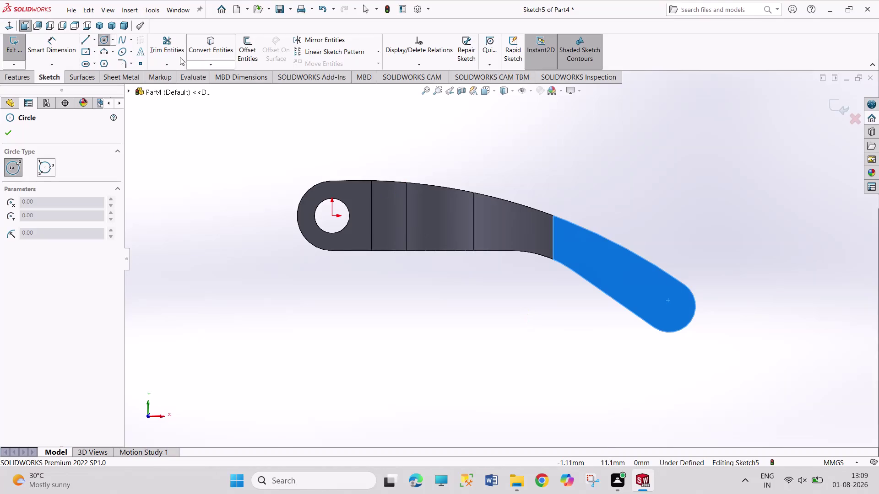
Draw a circle at the lever's rounded lower end and dimension it 3 mm diameter.
click(666, 305)
click(678, 315)
right_drag(744, 316, 727, 212)
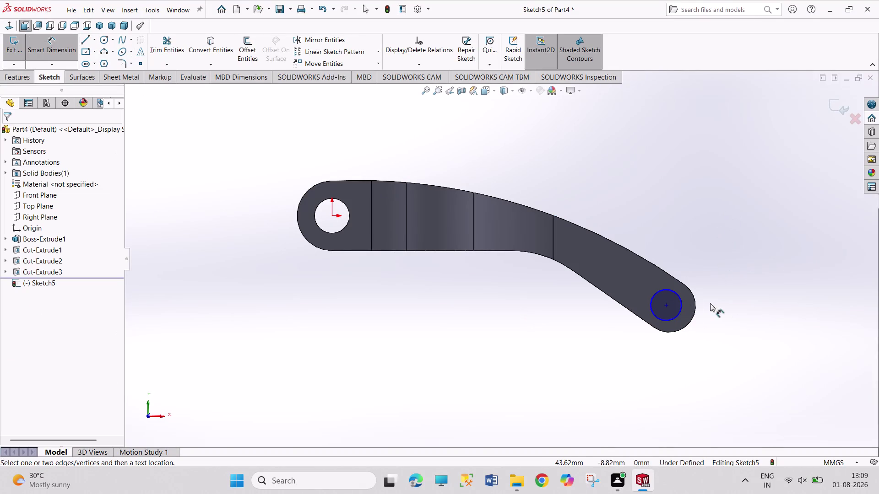
click(680, 305)
click(687, 250)
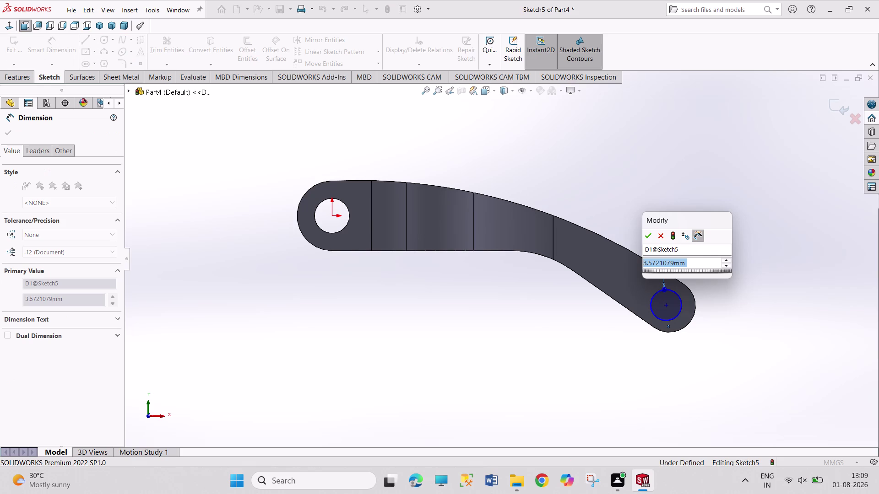
key(3)
key(Return)
Make the circle concentric with the end arc and exit Sketch5.
right_click(713, 278)
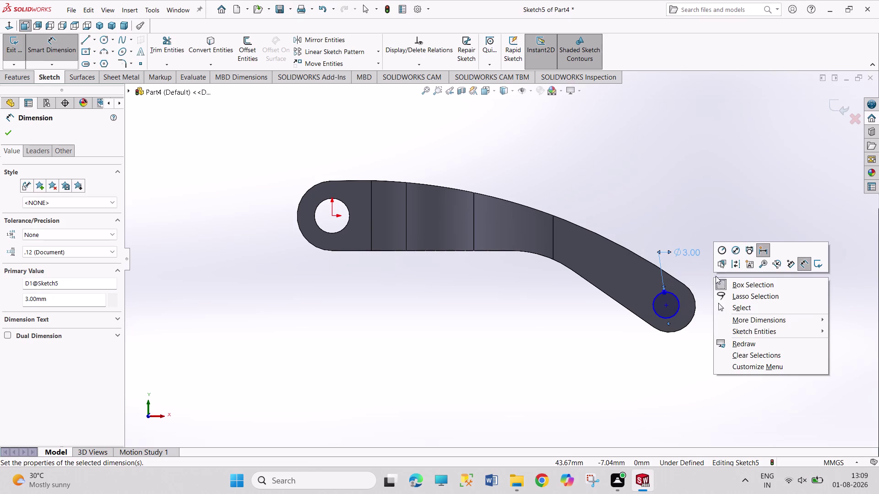
click(735, 308)
click(694, 313)
click(680, 309)
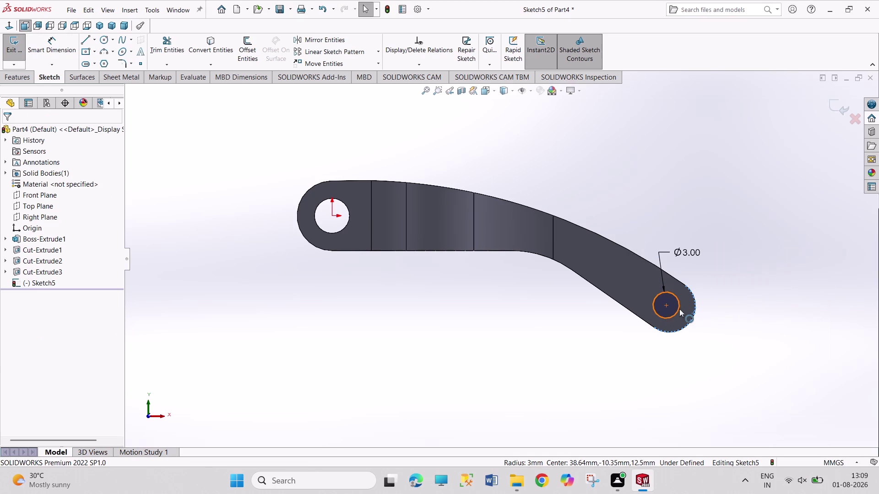
click(45, 322)
click(386, 322)
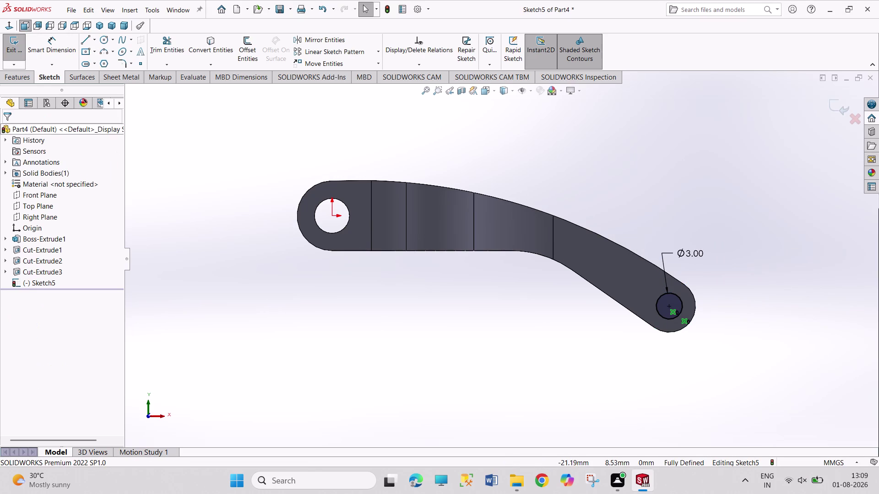
click(13, 59)
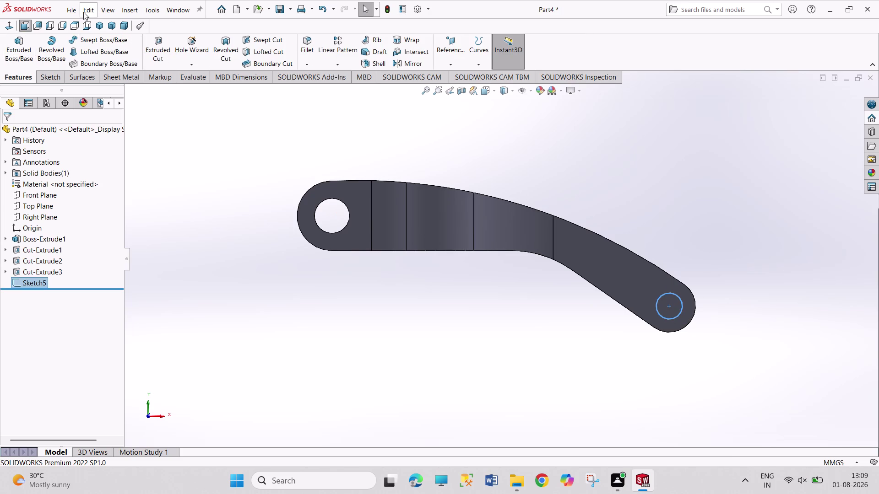
Extrude-cut Sketch5 Through All for the 3 mm hole, then inspect it from below.
click(97, 25)
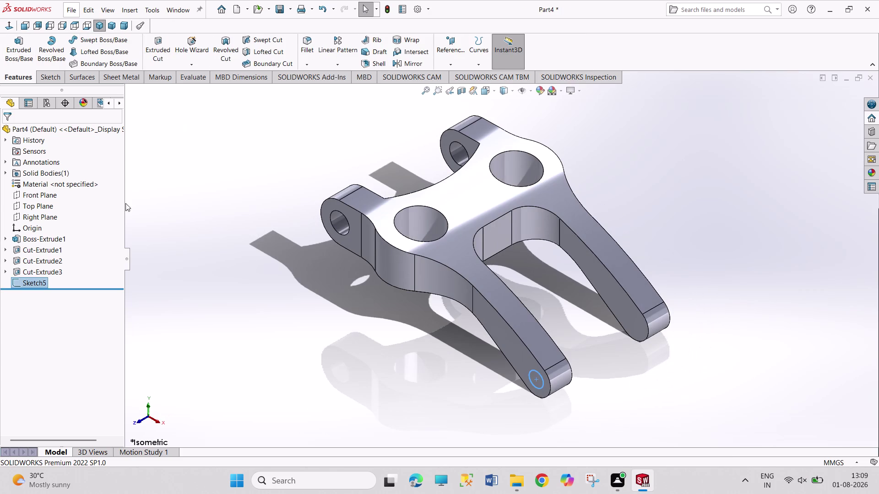
click(162, 48)
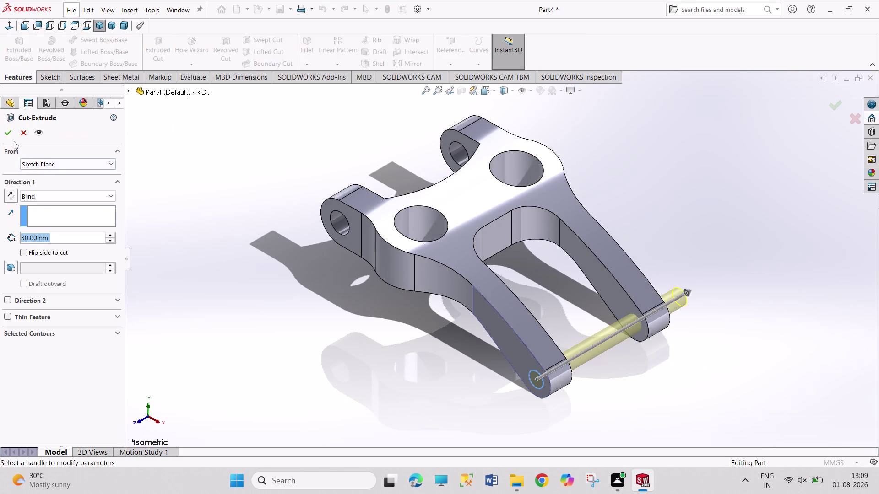
click(9, 135)
click(247, 233)
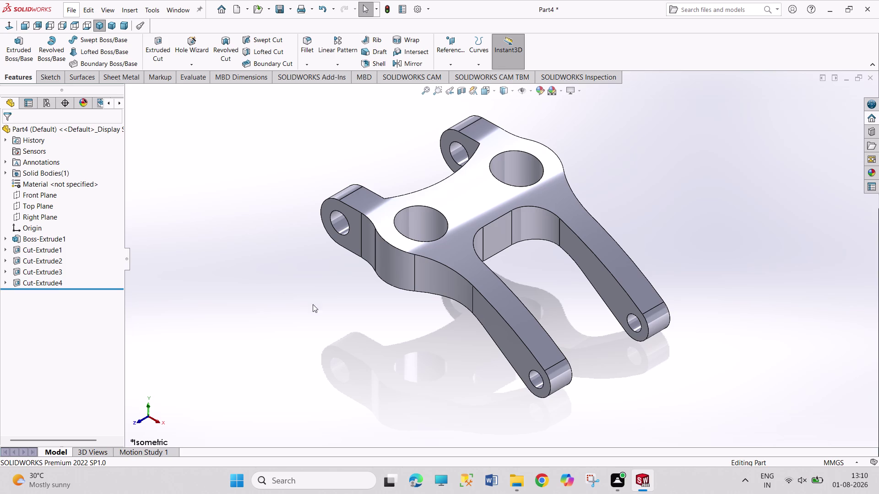
middle_drag(318, 305, 320, 206)
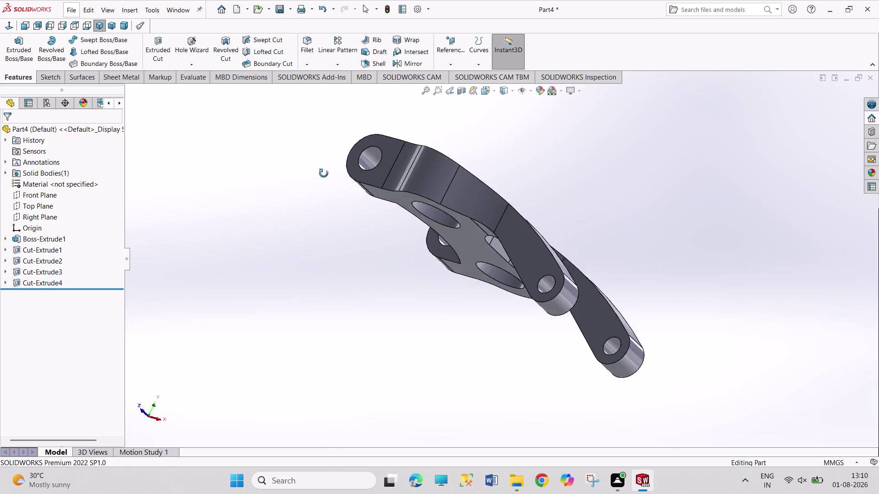
middle_drag(321, 206, 419, 375)
middle_drag(607, 152, 484, 123)
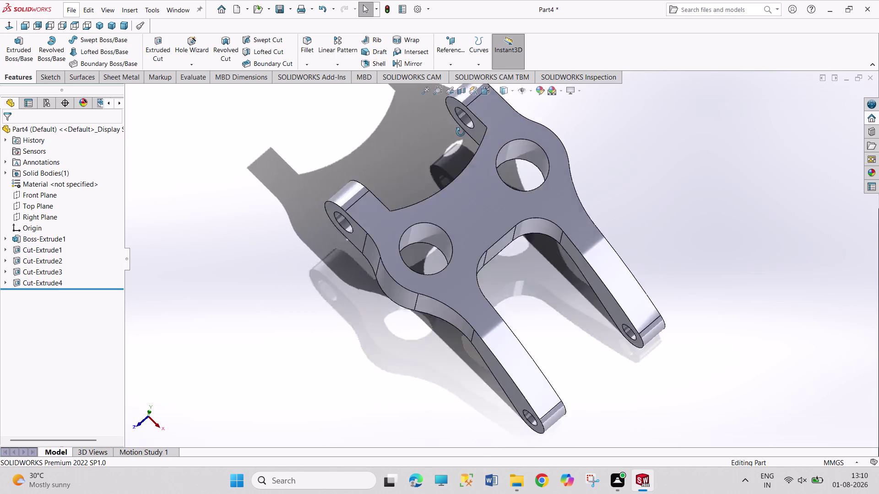
middle_drag(484, 123, 446, 138)
scroll(up, 3)
Start a new sketch on the Front Plane, viewed normal to it.
click(102, 27)
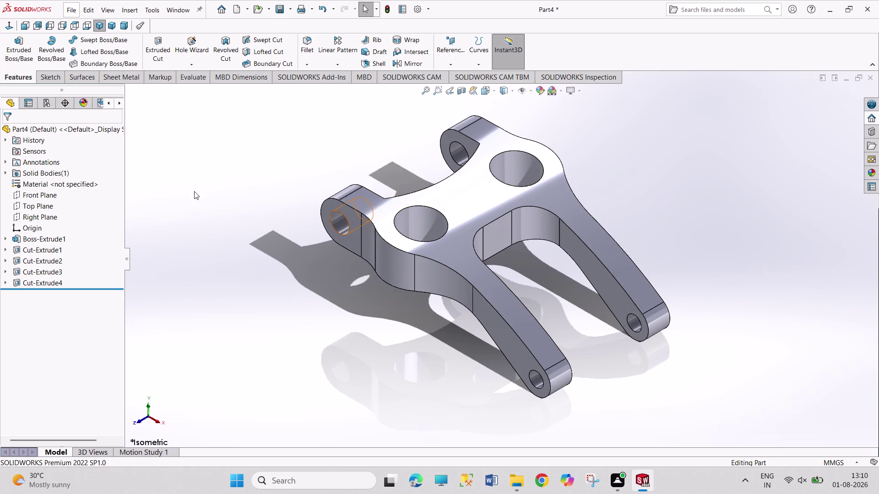
click(43, 196)
click(46, 184)
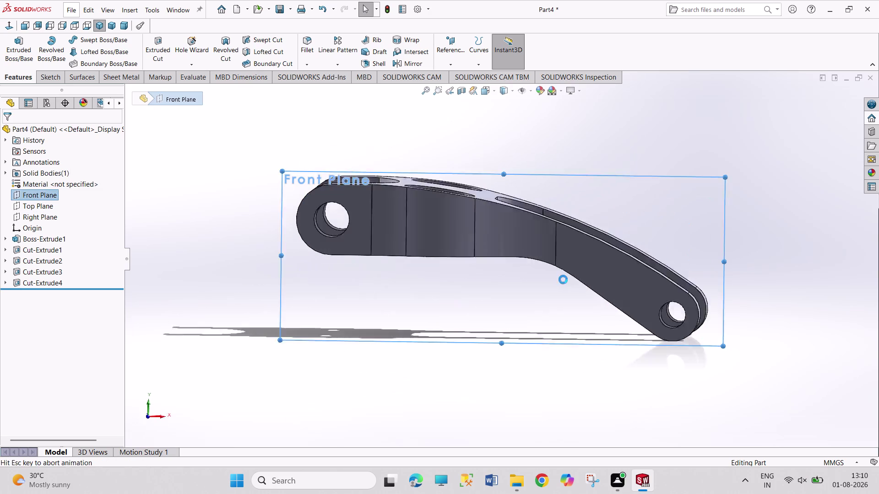
scroll(down, 3)
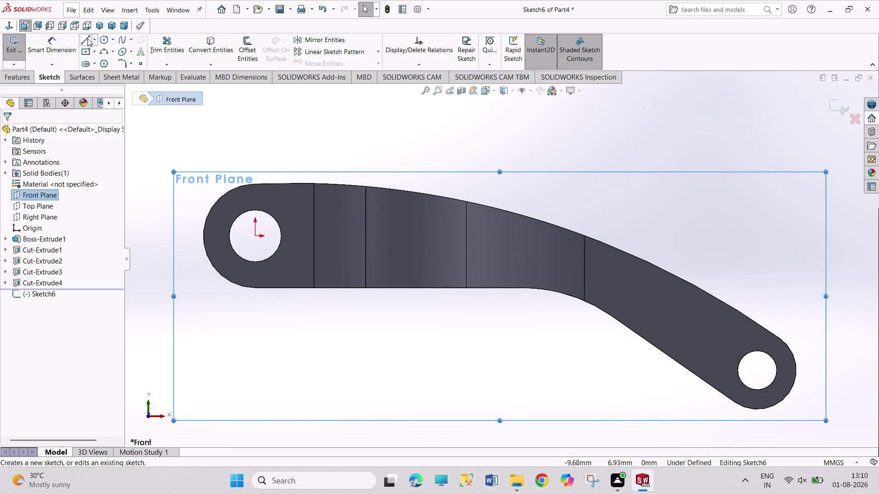
Cancel the Line tool in Sketch6 and switch to Convert Entities instead.
click(87, 38)
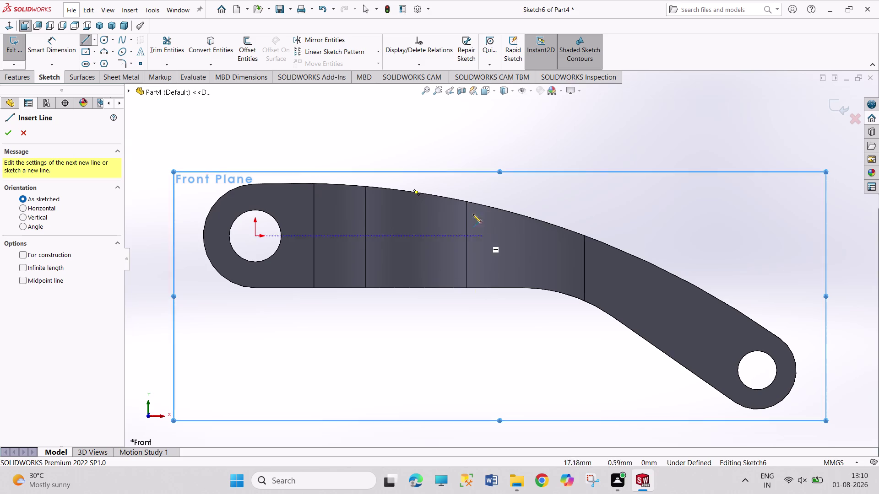
click(21, 134)
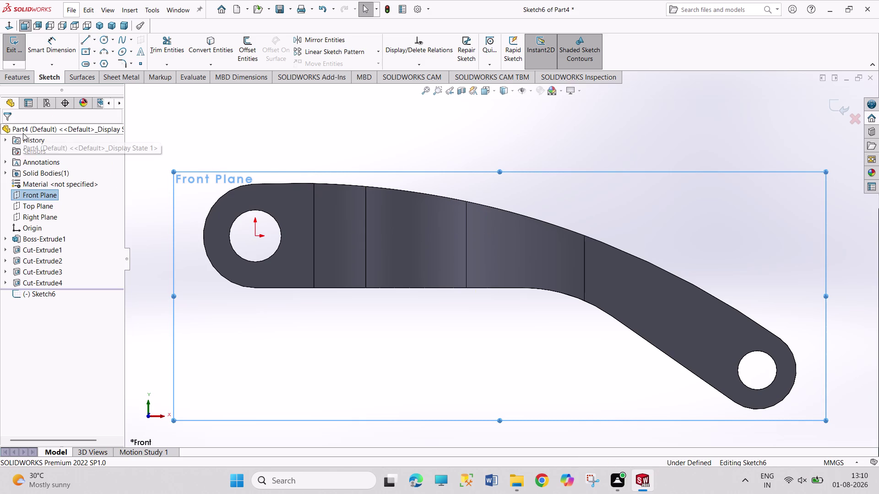
click(217, 48)
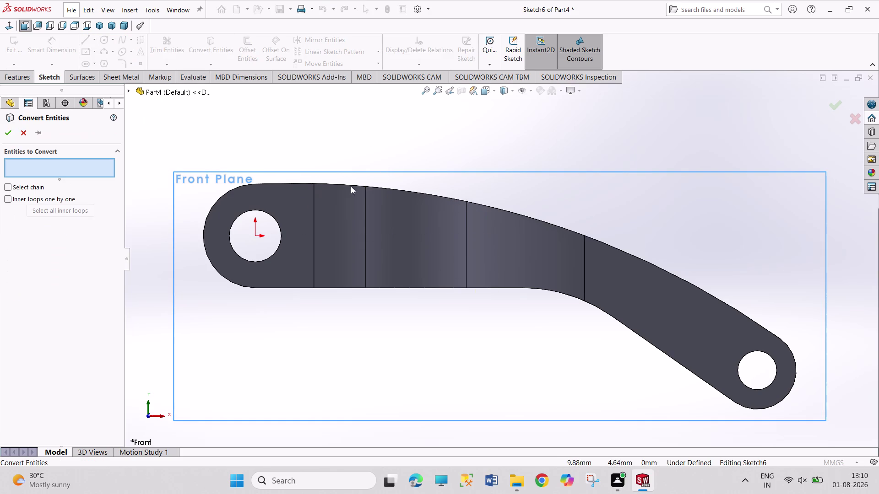
Try projecting a top model edge into Sketch6 and dismiss the resulting error.
click(128, 91)
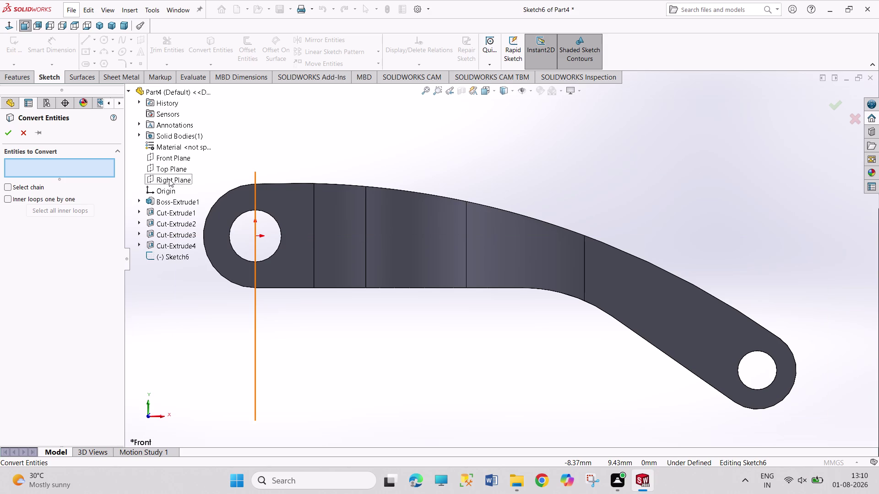
middle_drag(384, 145, 373, 179)
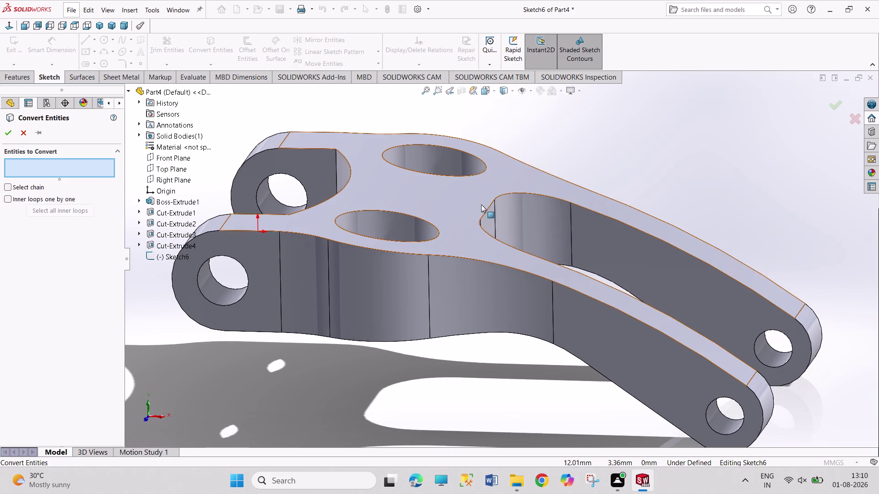
click(488, 211)
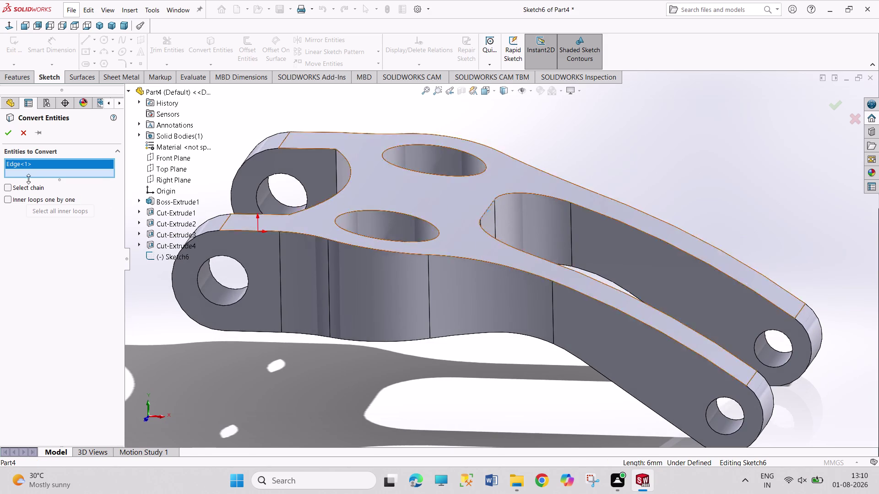
click(5, 133)
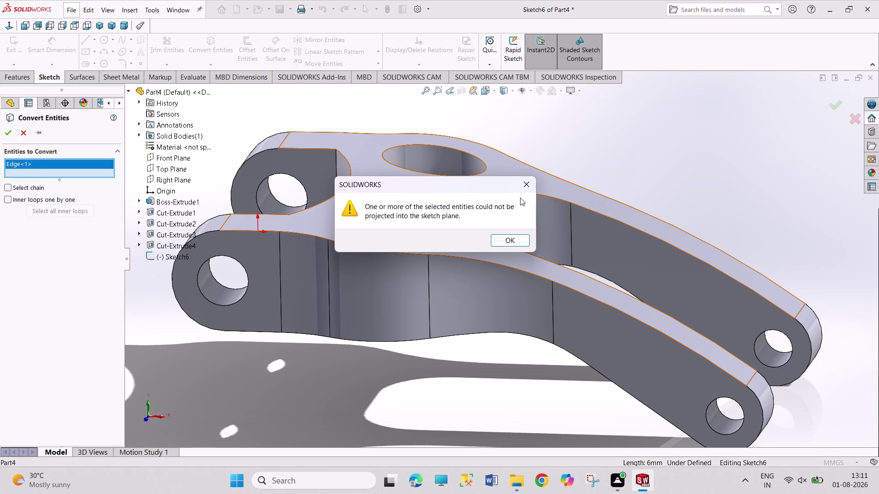
click(526, 187)
Cancel the projection, select the arm's side face, and exit Sketch6 without keeping it.
click(618, 146)
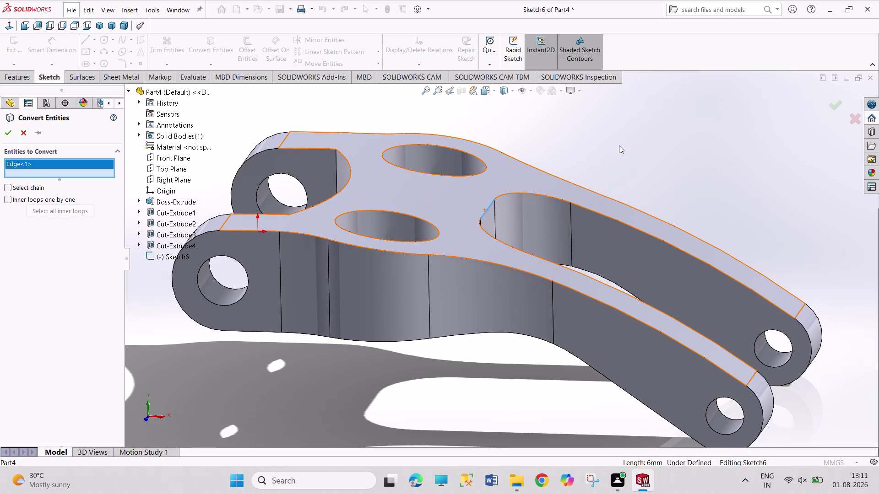
middle_drag(621, 160, 582, 165)
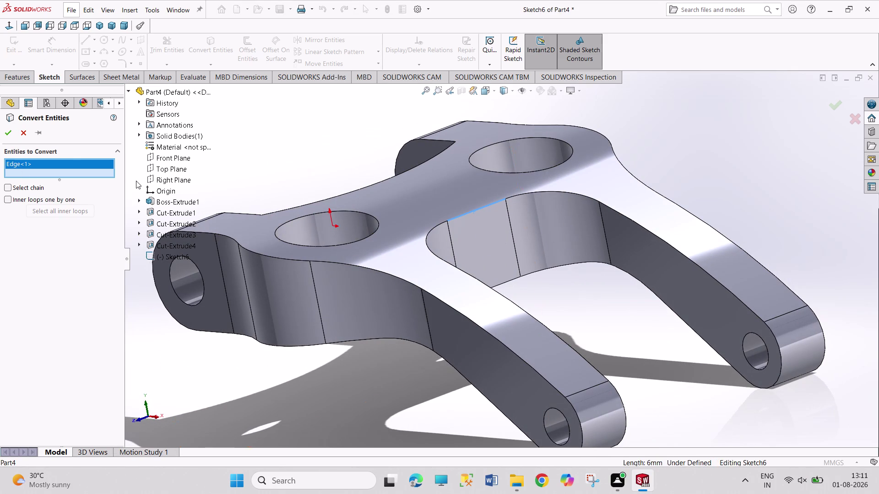
click(26, 135)
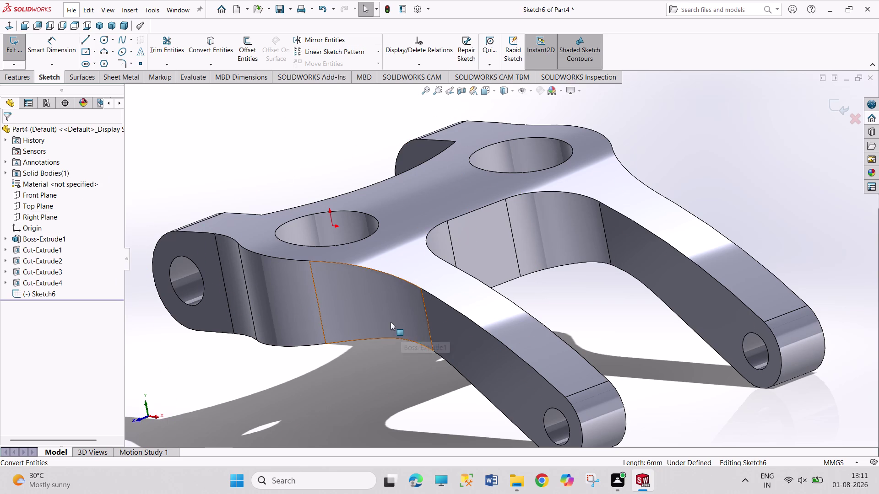
click(374, 322)
right_click(374, 322)
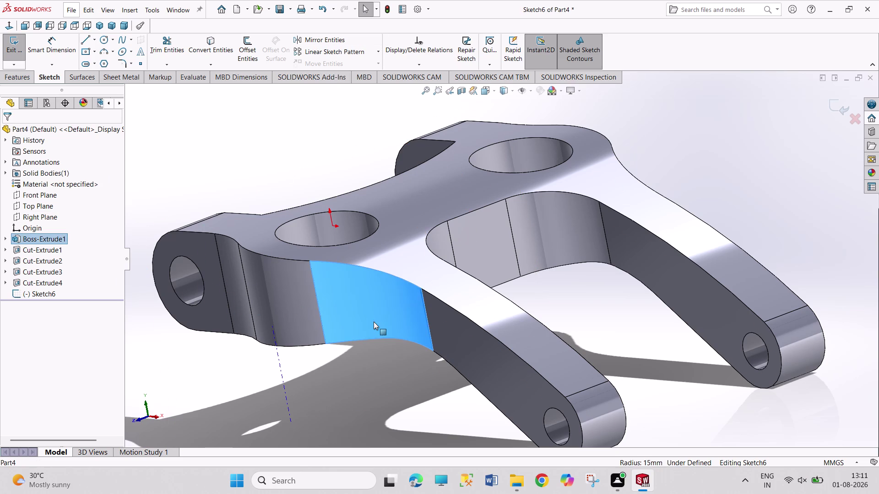
click(21, 42)
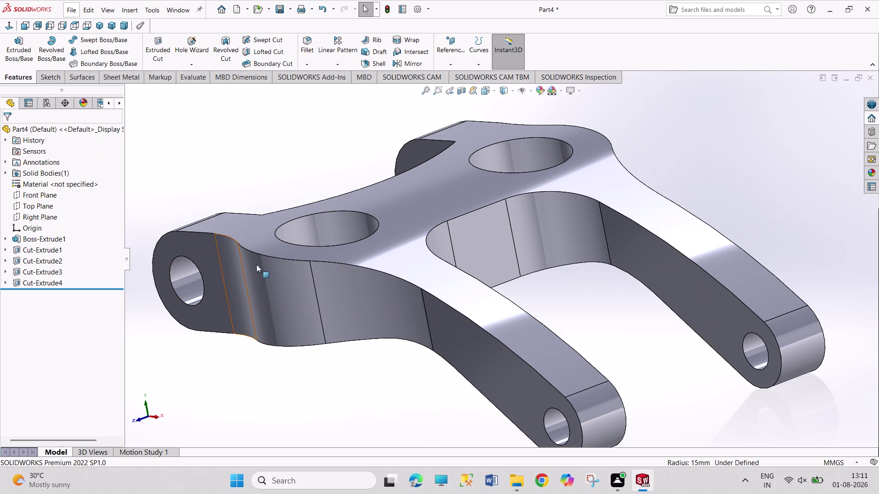
Try selecting the arm's side faces, then pick Front Plane in the design tree.
click(335, 303)
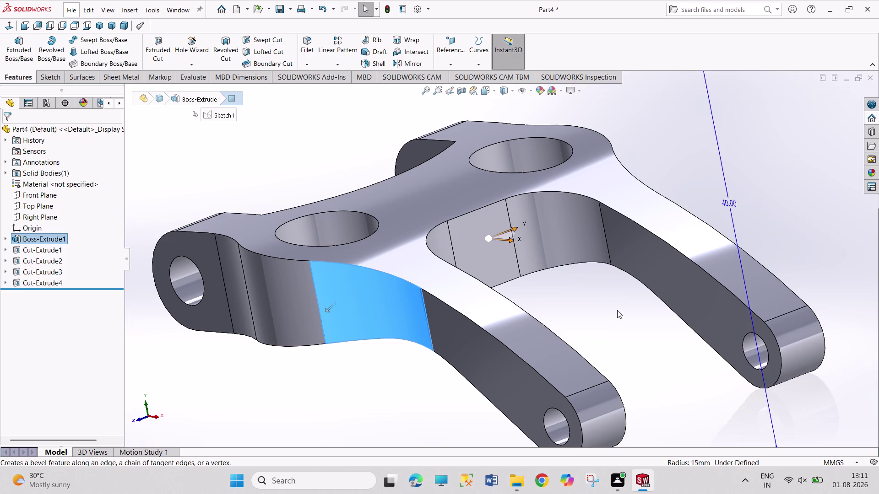
click(273, 320)
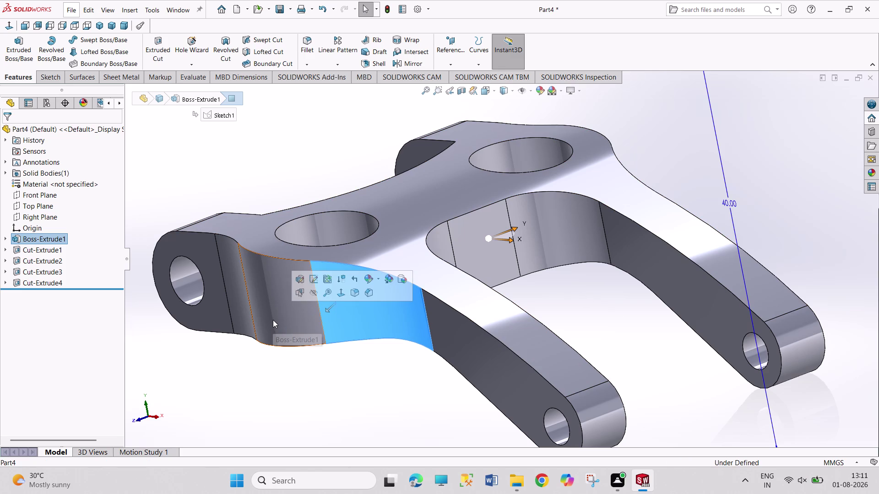
click(381, 361)
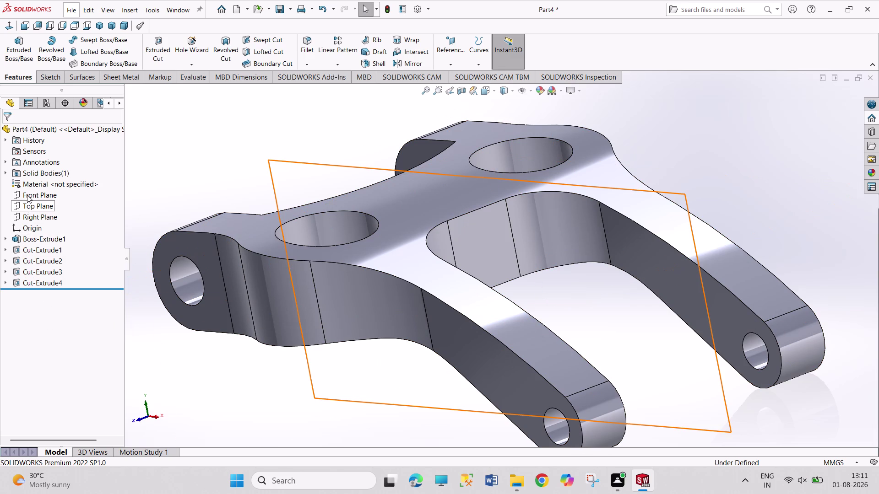
middle_drag(156, 277, 187, 289)
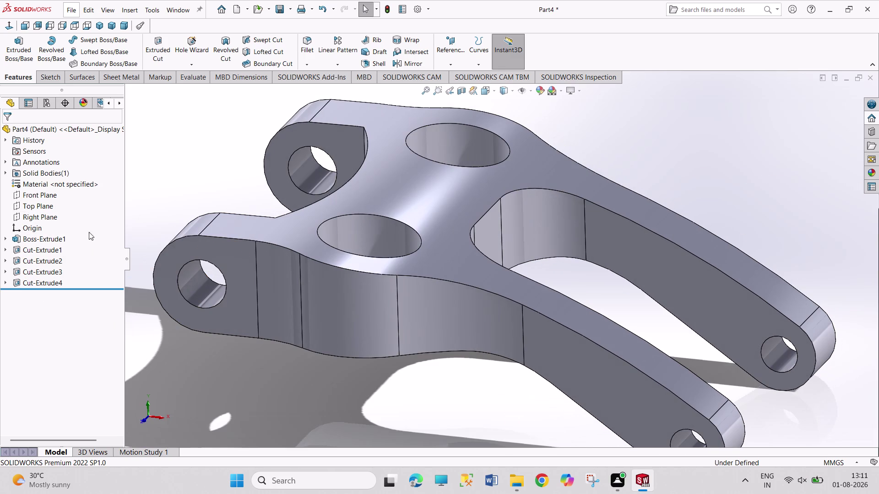
click(42, 196)
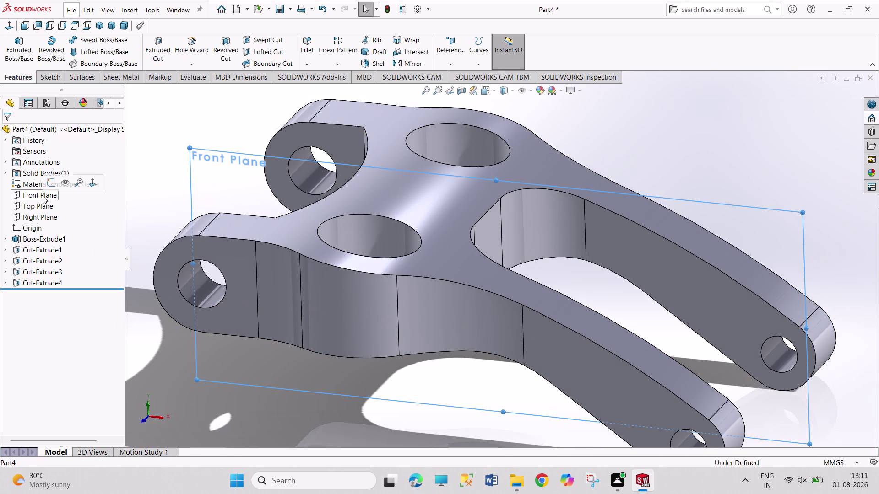
middle_drag(225, 296, 227, 289)
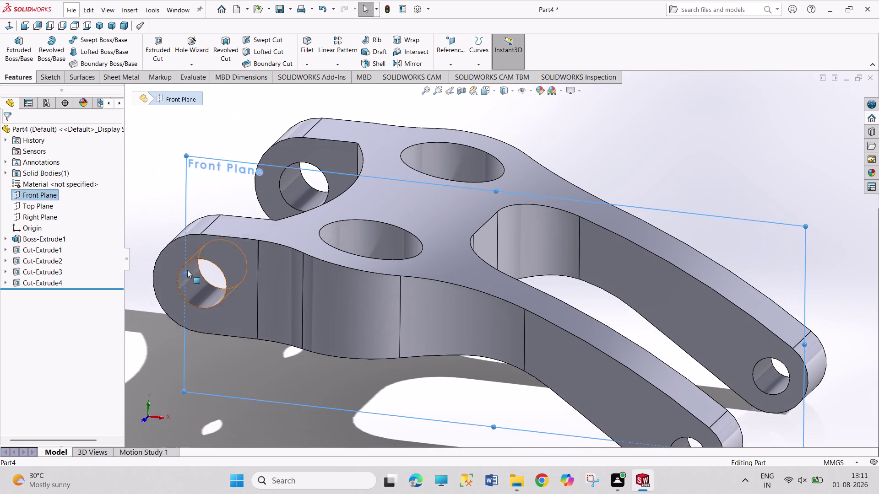
click(49, 79)
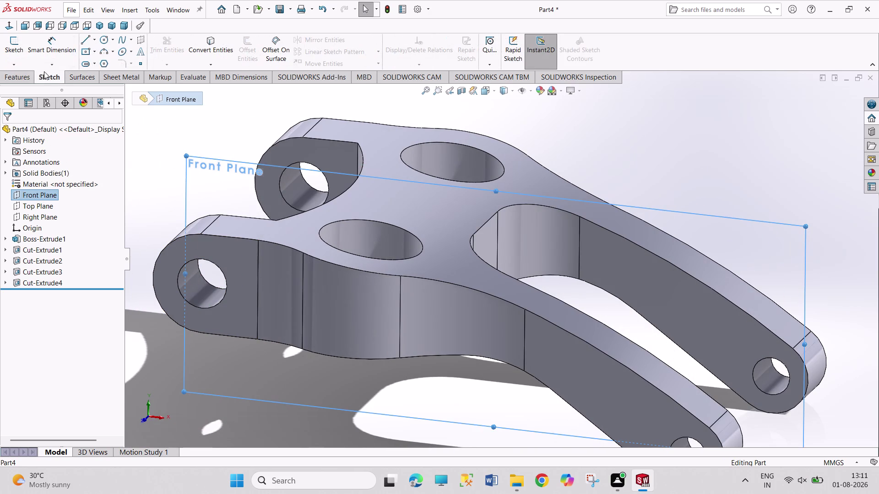
Start a sketch on the Front Plane and try projecting an inner face and edge.
click(18, 51)
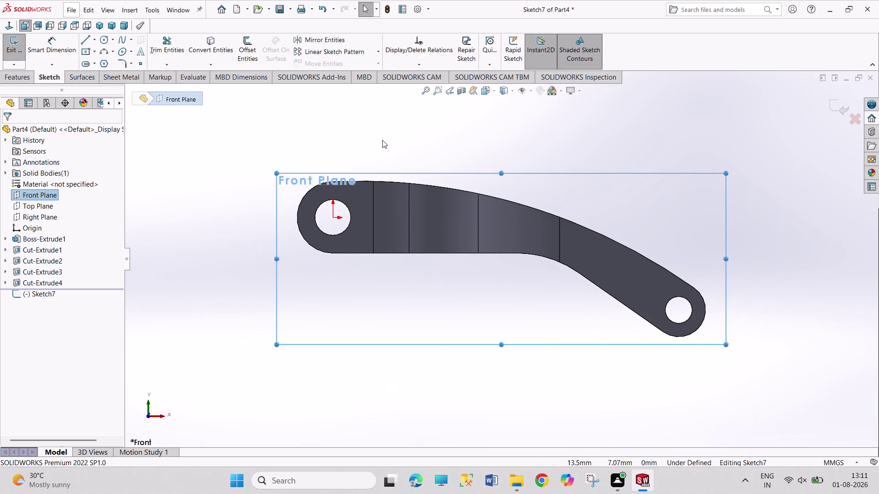
click(208, 53)
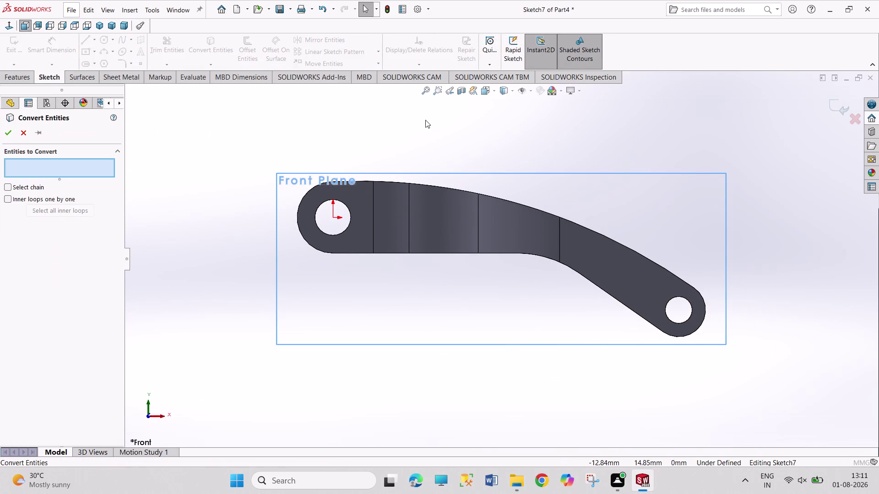
middle_drag(485, 138, 458, 205)
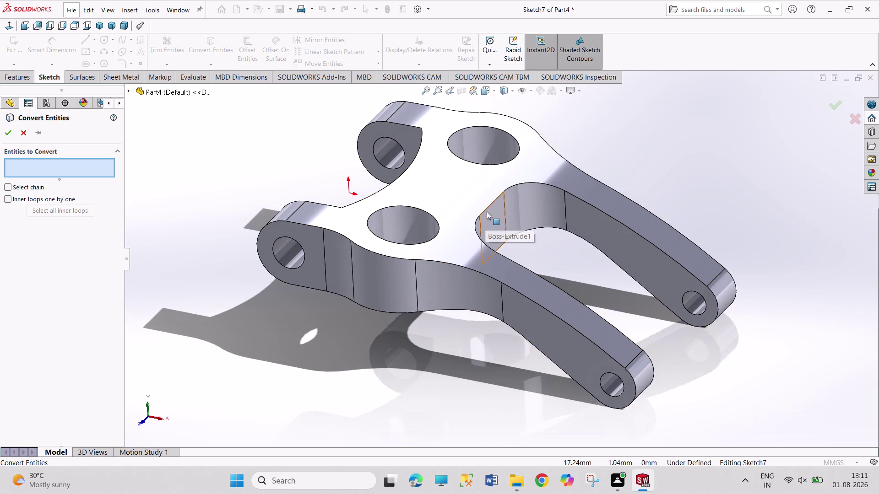
click(491, 213)
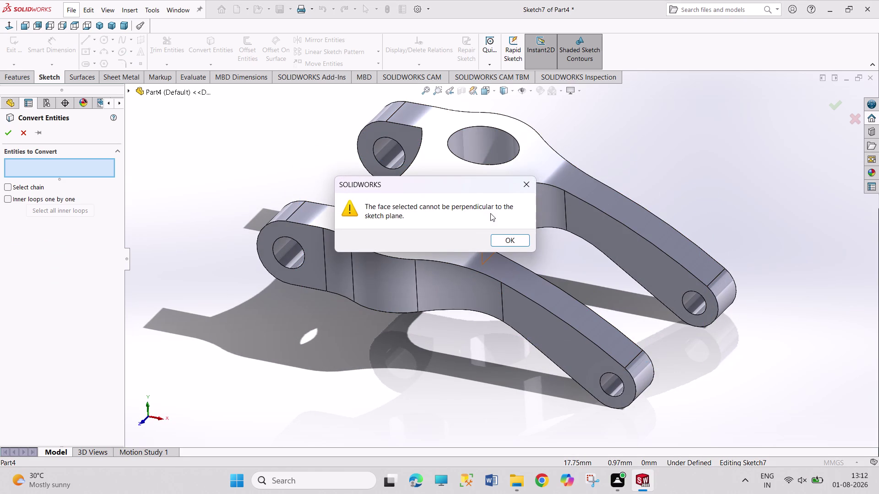
click(524, 185)
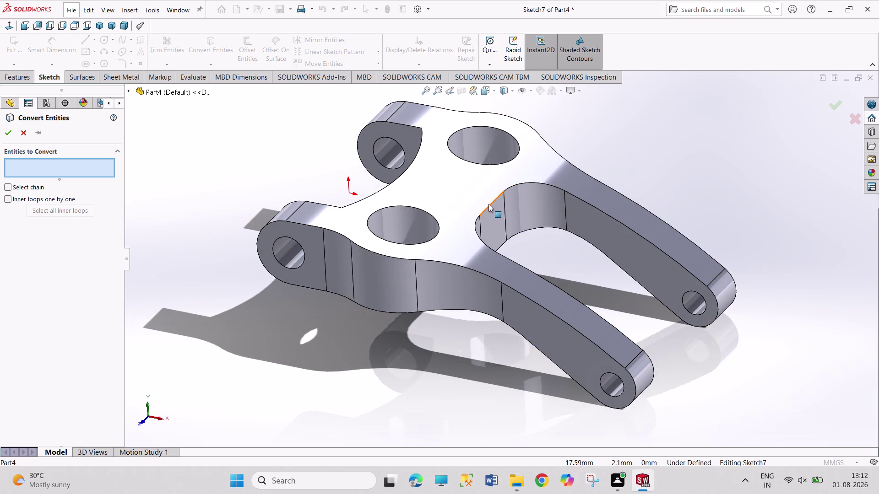
click(489, 207)
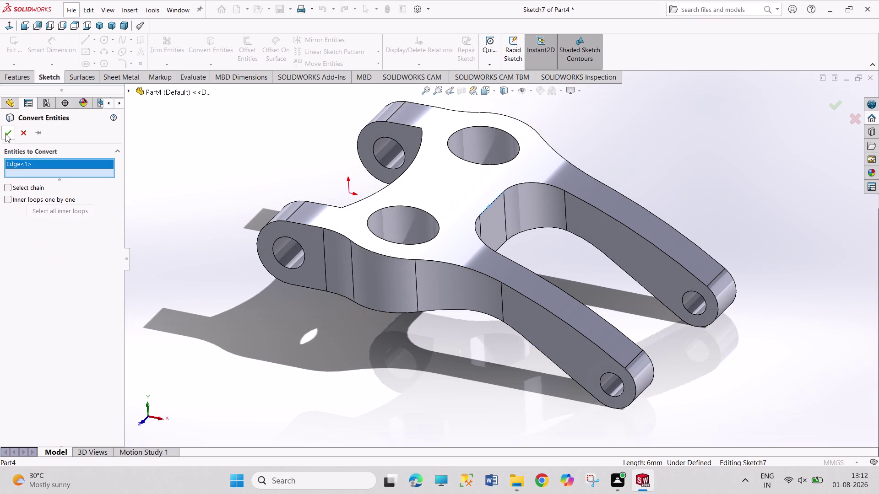
click(6, 134)
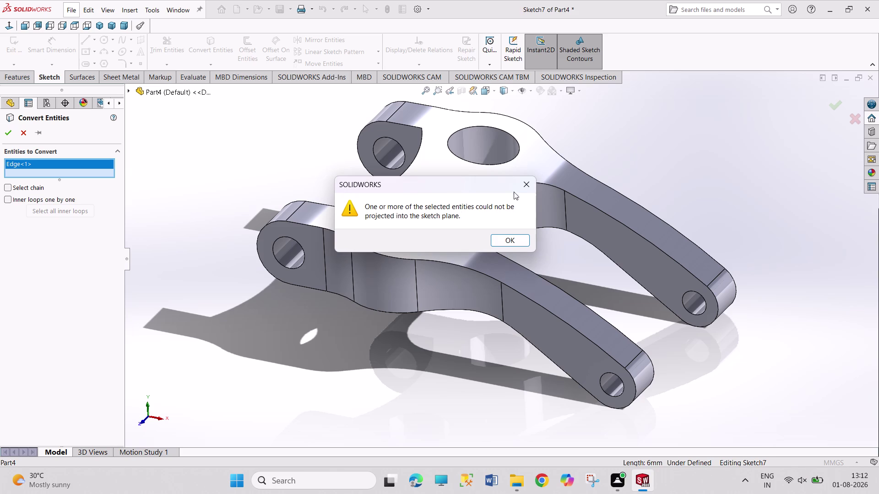
click(519, 187)
Try projecting two inner edges together, then cancel after the error.
middle_drag(535, 266, 509, 270)
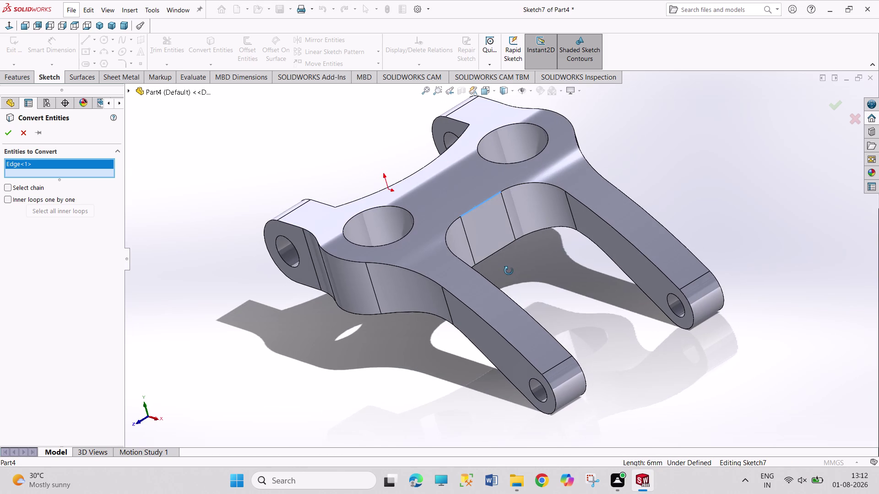
middle_drag(509, 270, 508, 271)
click(455, 222)
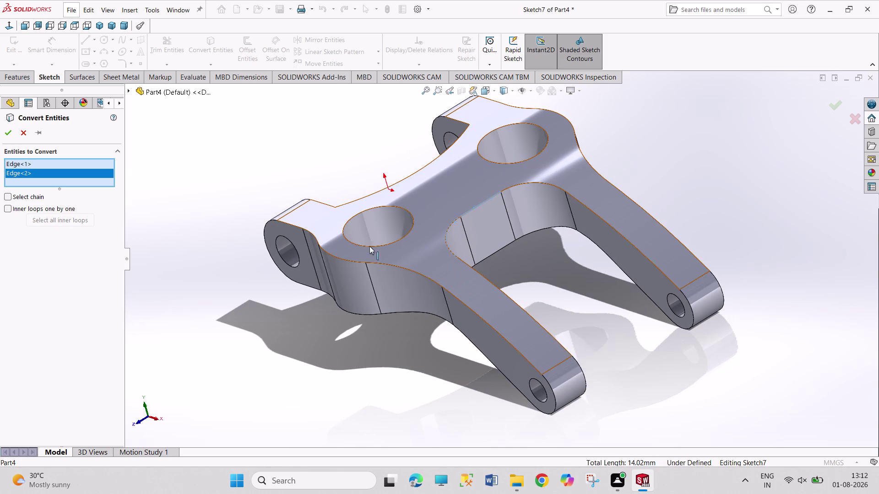
click(9, 134)
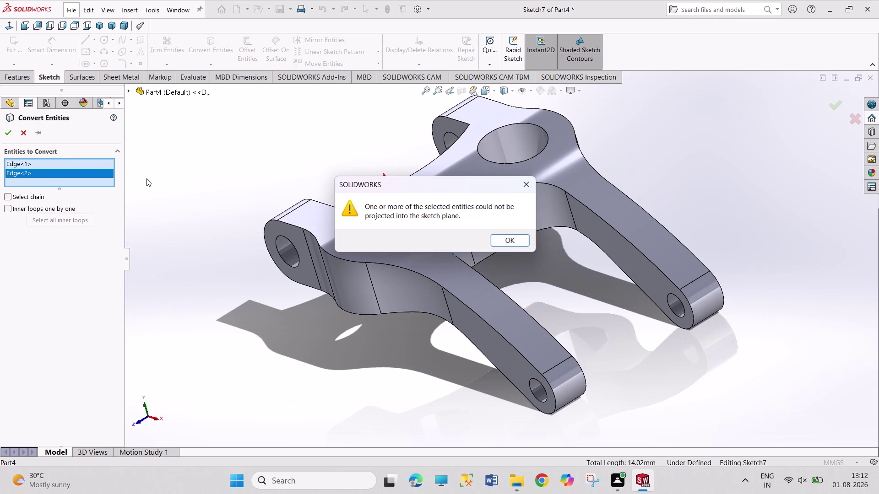
click(518, 190)
click(437, 348)
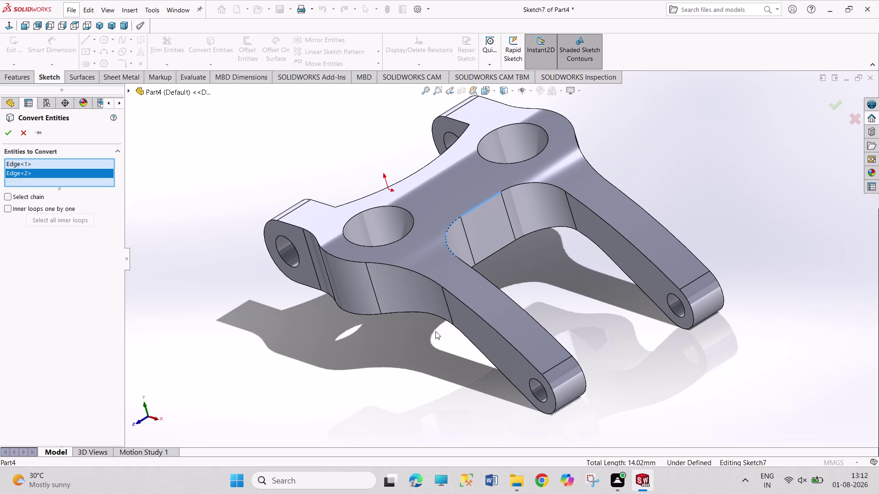
click(24, 139)
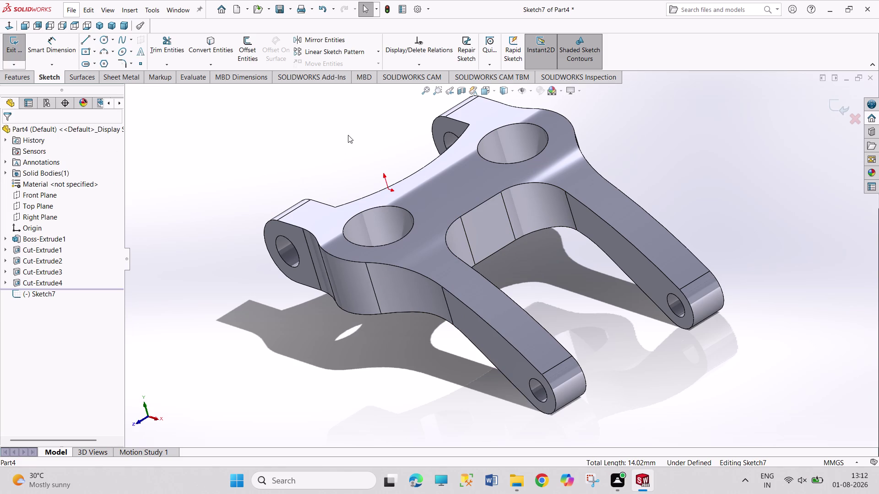
Project the vertical inner edge into Sketch7 and view the Front Plane normal.
drag(214, 46, 216, 50)
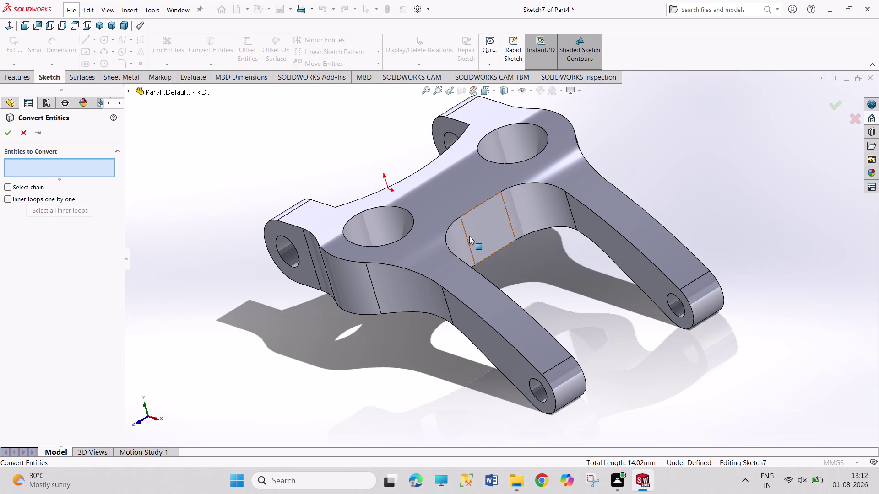
click(468, 238)
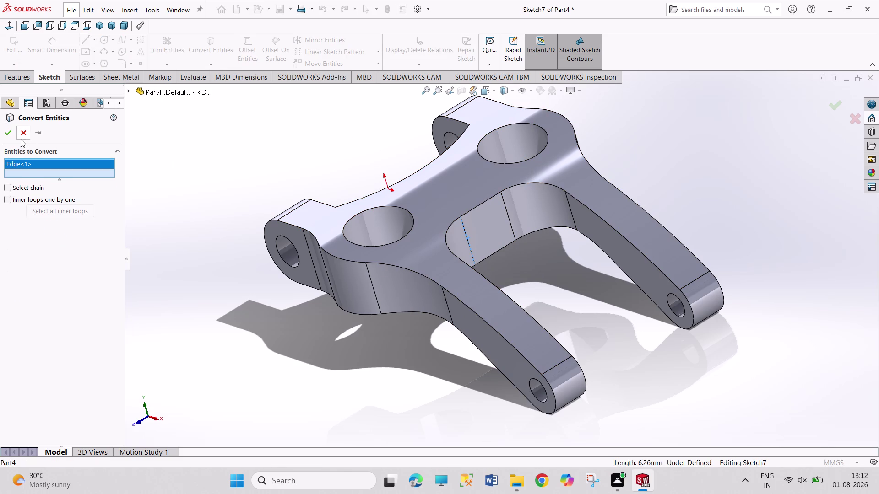
click(7, 139)
click(256, 339)
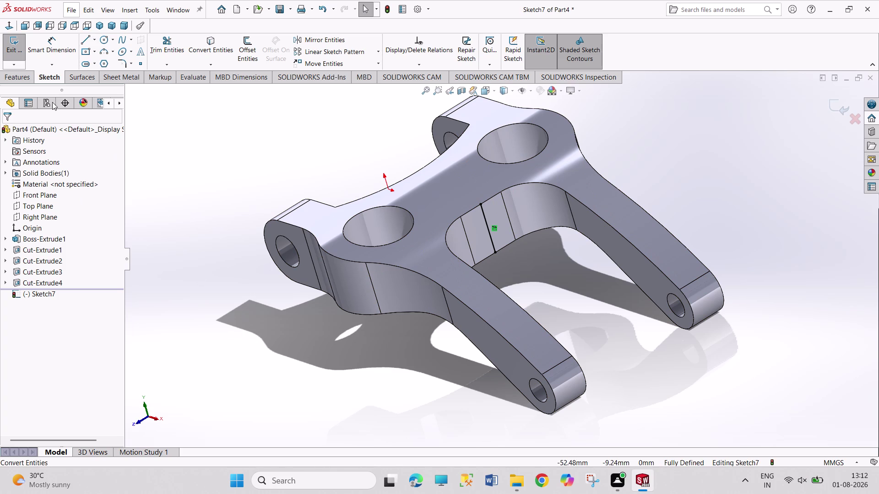
click(99, 25)
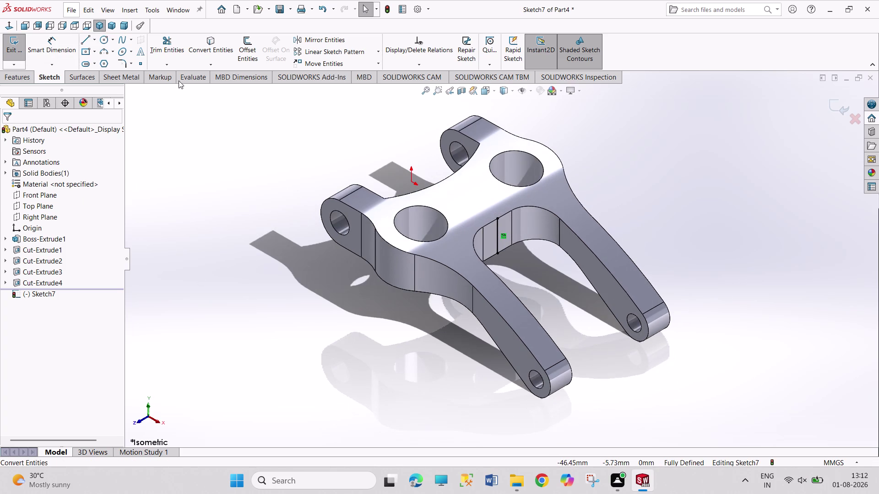
click(9, 26)
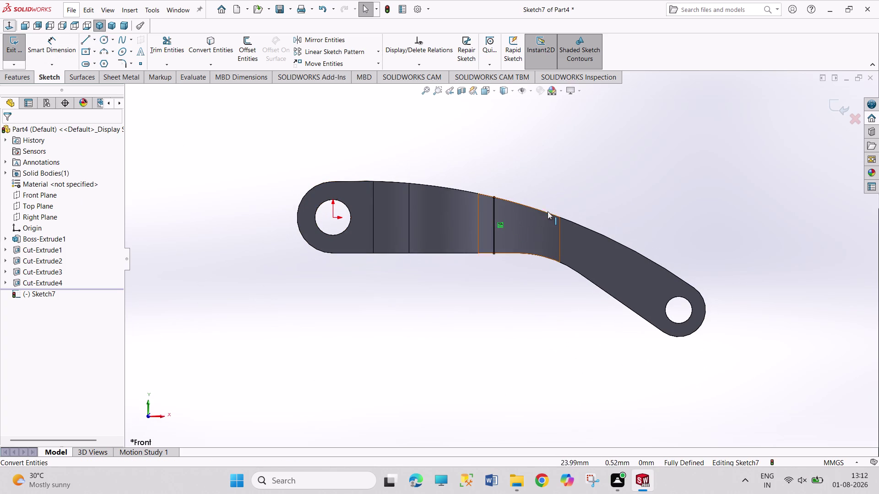
Project the lever's two upper curved edges into Sketch7 with Convert Entities.
scroll(down, 3)
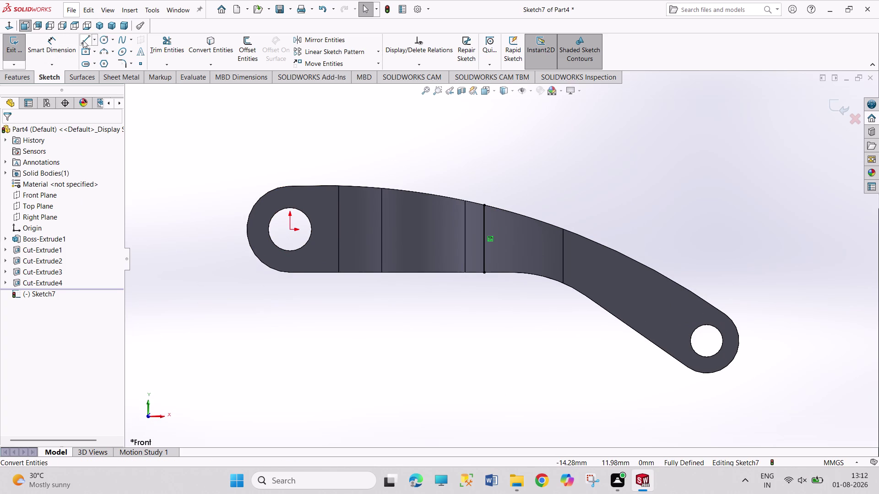
click(83, 40)
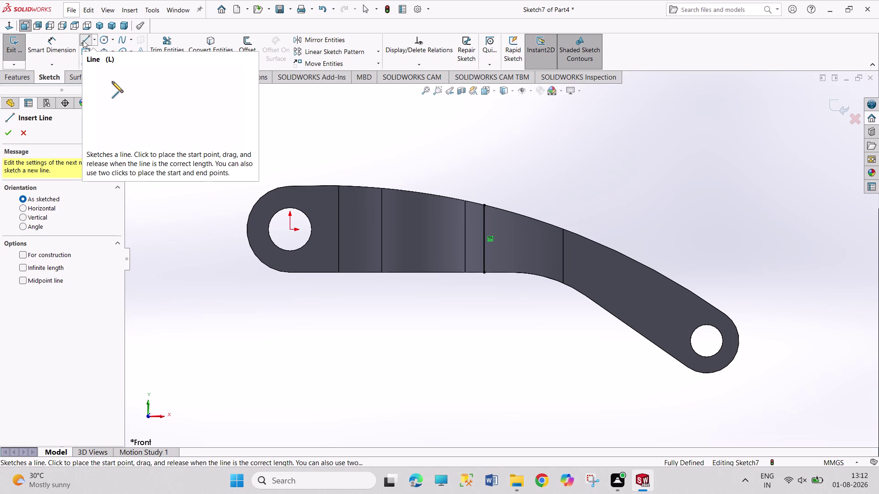
right_click(382, 122)
click(401, 128)
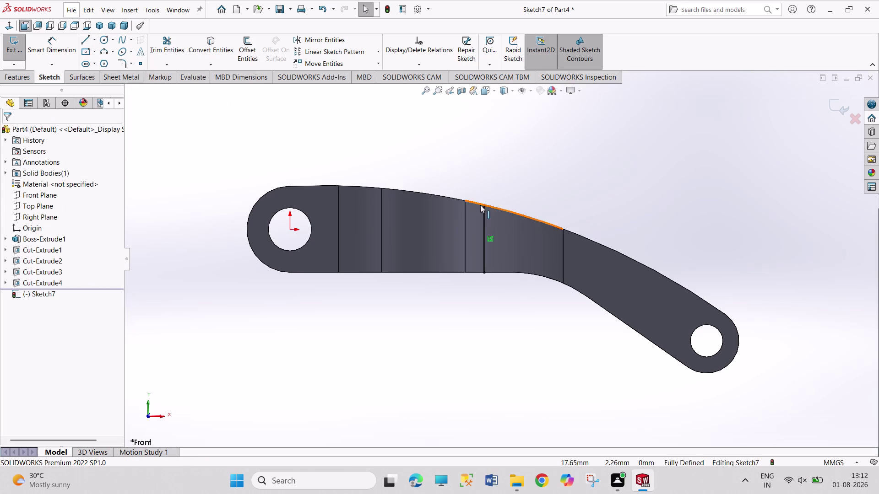
click(455, 199)
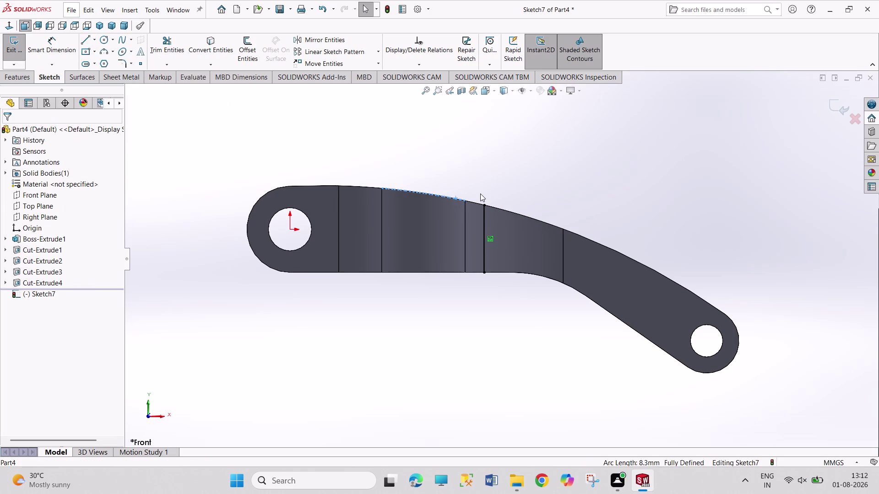
click(474, 203)
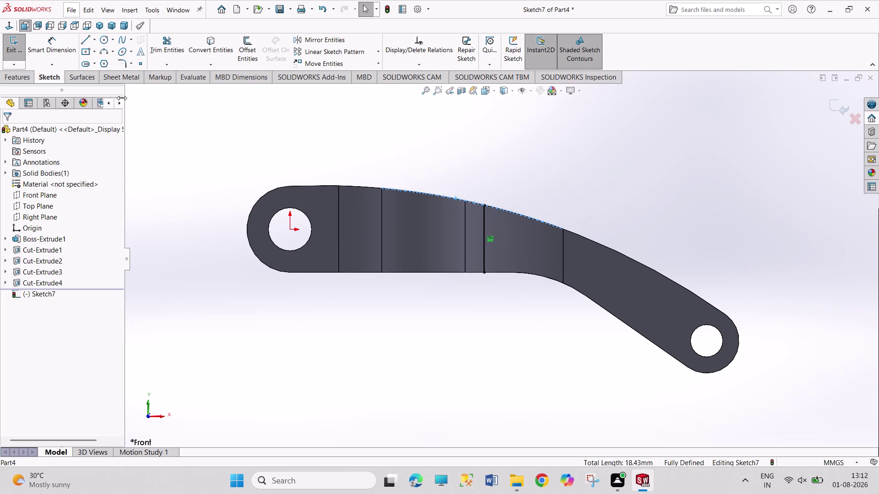
click(208, 49)
click(422, 118)
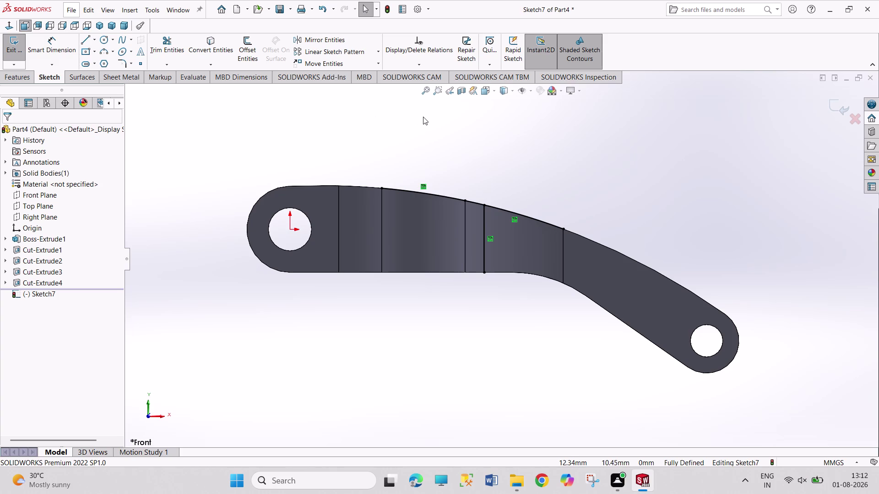
click(85, 40)
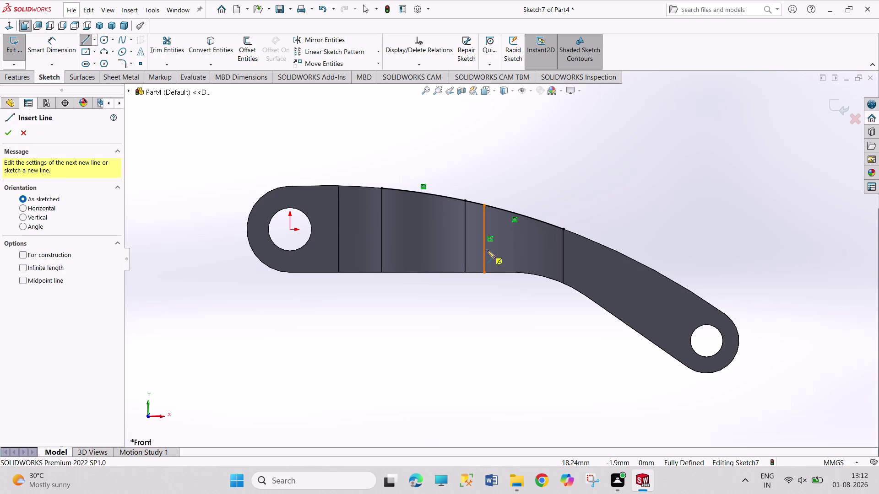
Draw a slanted line across the lever's middle from the top edge.
drag(508, 257, 502, 256)
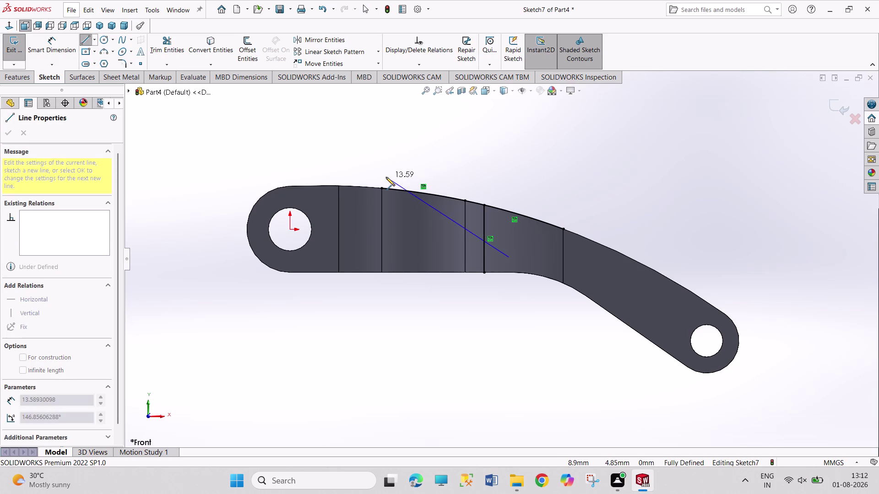
click(386, 178)
right_click(450, 149)
click(465, 154)
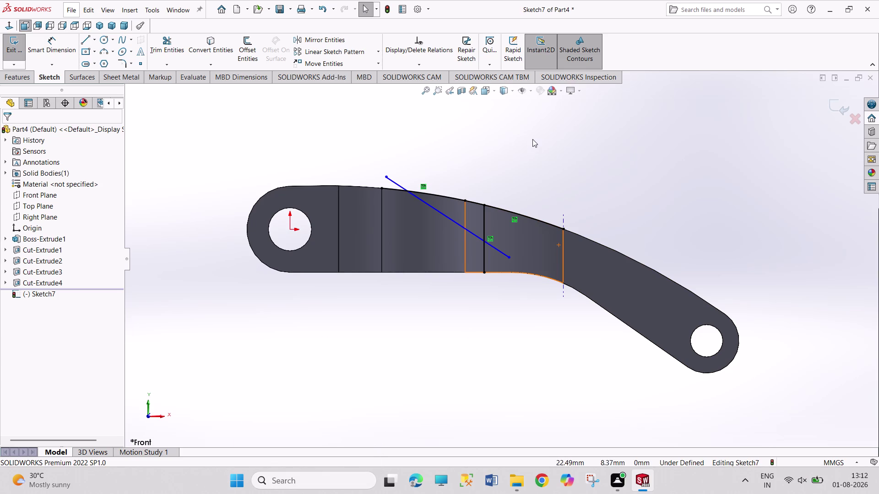
right_drag(532, 139, 533, 78)
right_click(523, 152)
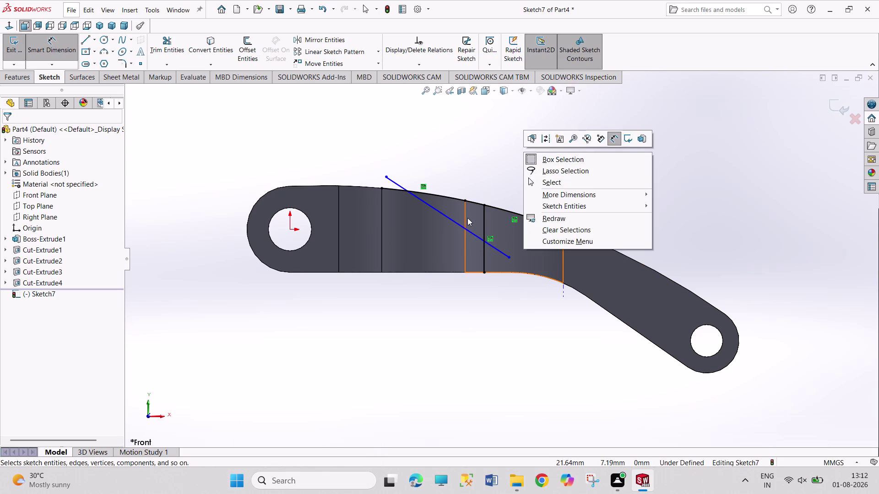
click(555, 187)
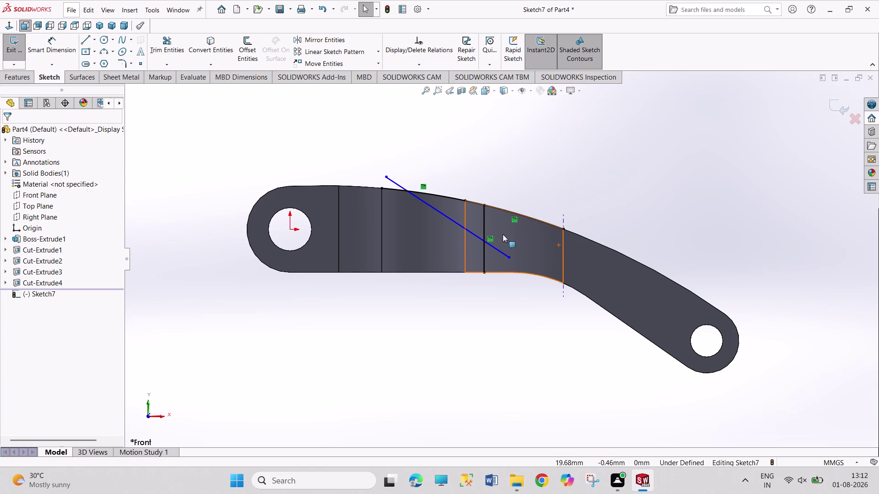
Make the diagonal line's lower endpoint coincident with the vertical line.
click(507, 259)
click(484, 261)
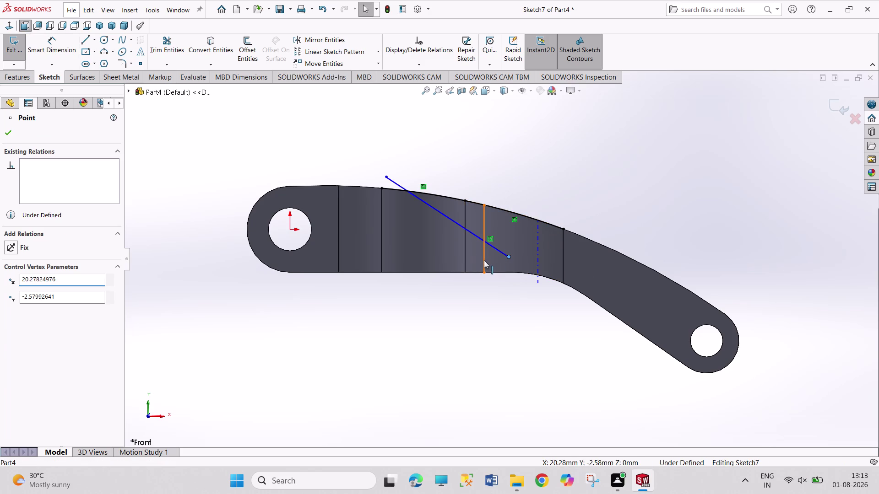
click(526, 216)
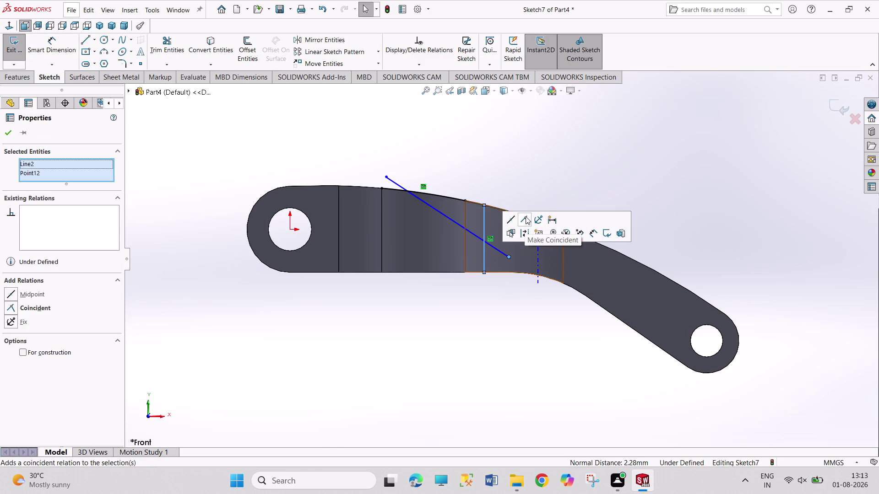
click(552, 164)
right_drag(553, 166, 553, 95)
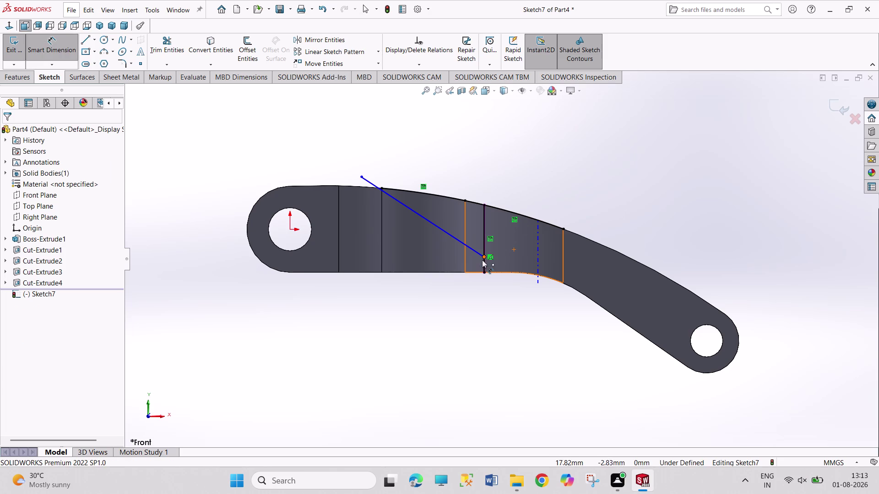
Dimension the diagonal's lower endpoint 4 mm below the lever's top edge.
click(484, 259)
click(484, 206)
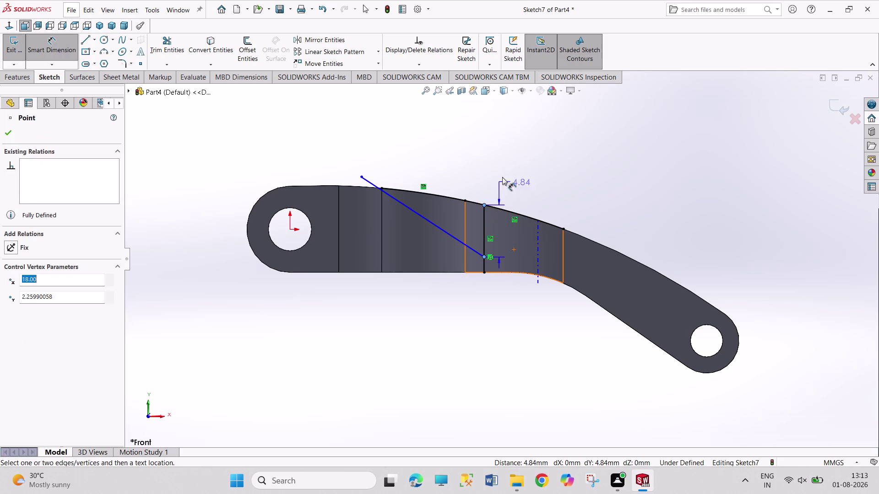
click(520, 172)
key(4)
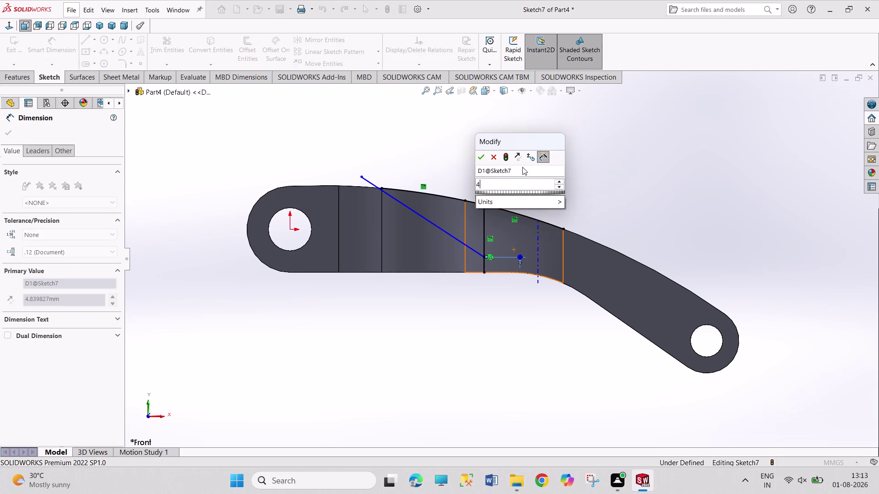
key(Return)
right_click(643, 197)
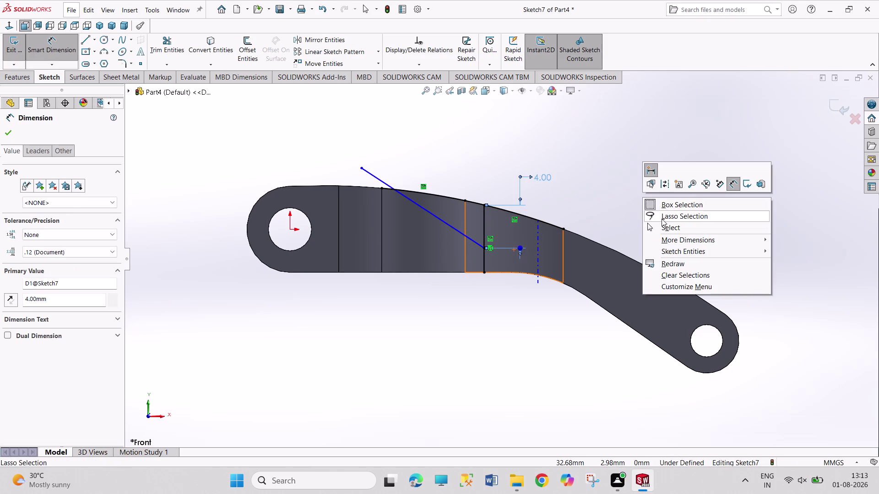
click(664, 226)
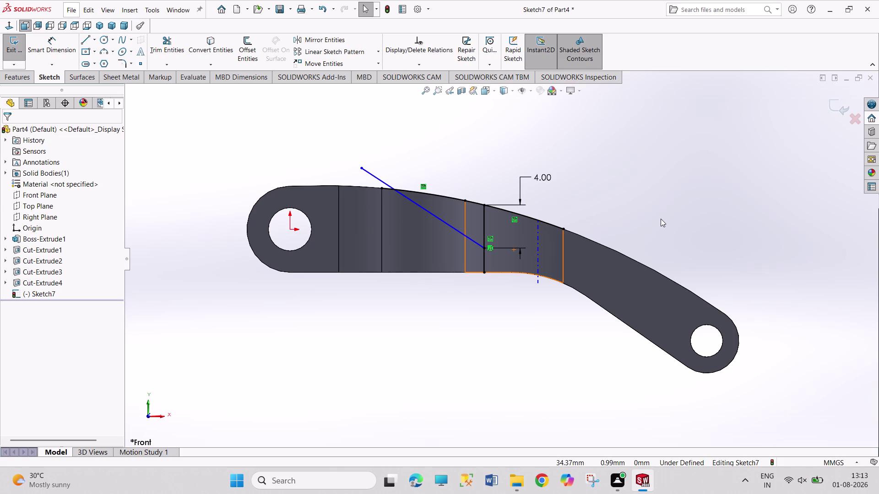
right_drag(464, 159, 463, 151)
right_drag(463, 150, 466, 102)
Add an 8 mm horizontal dimension to the diagonal line's endpoint.
click(362, 167)
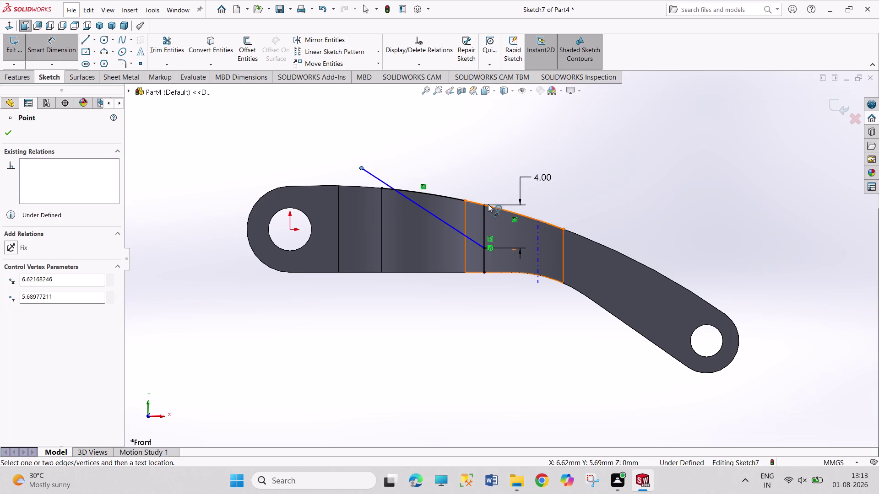
drag(485, 207, 484, 202)
click(453, 160)
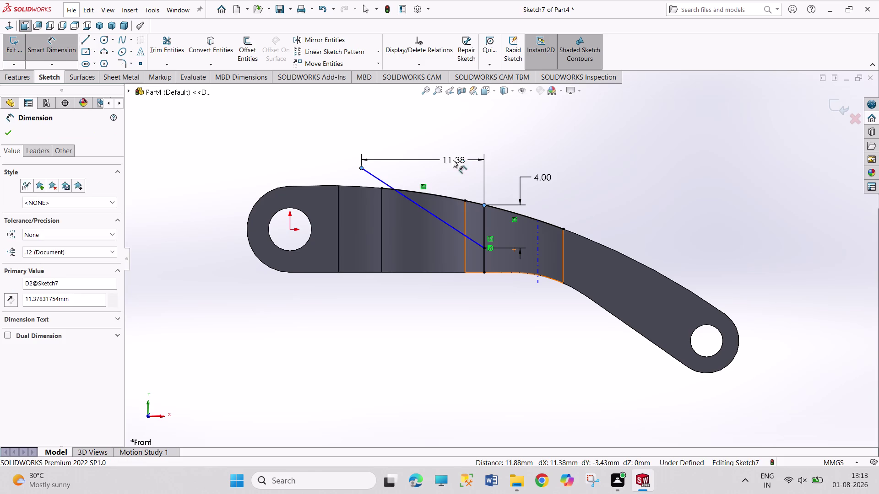
key(8)
key(Return)
right_click(438, 125)
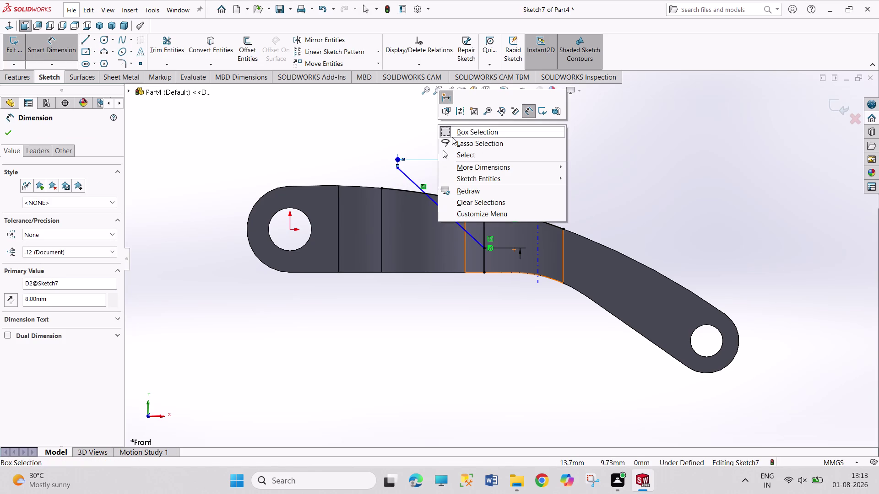
click(455, 156)
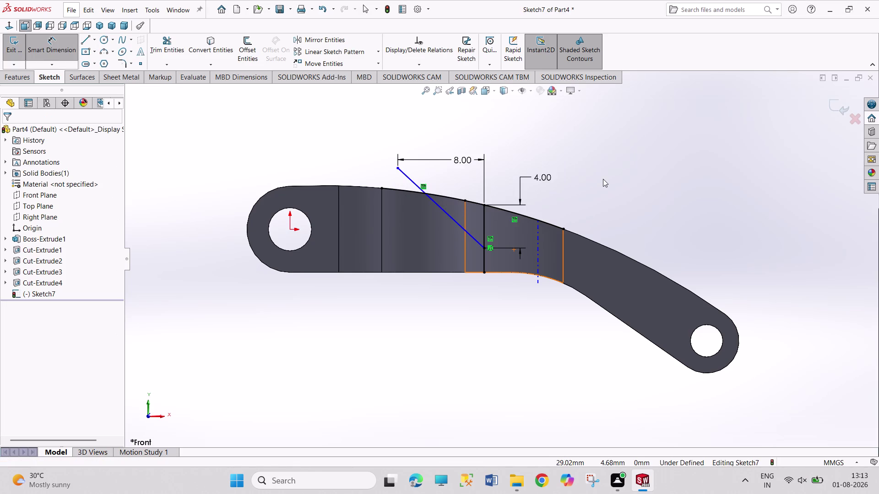
click(175, 42)
click(403, 171)
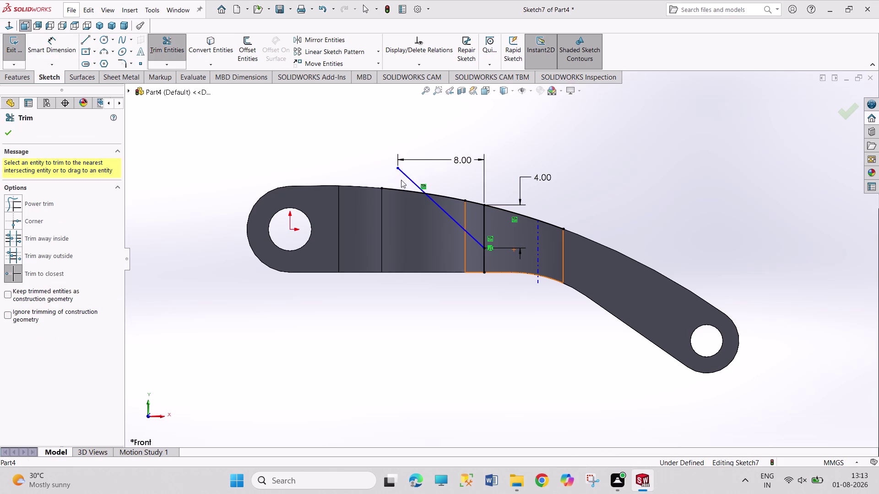
Trim four excess line segments to leave a small triangle, then exit Sketch7.
click(468, 246)
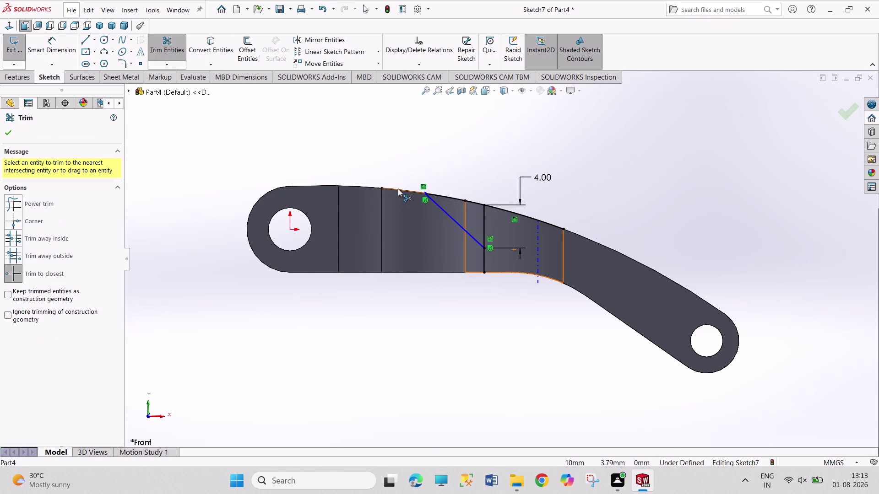
click(398, 190)
click(485, 262)
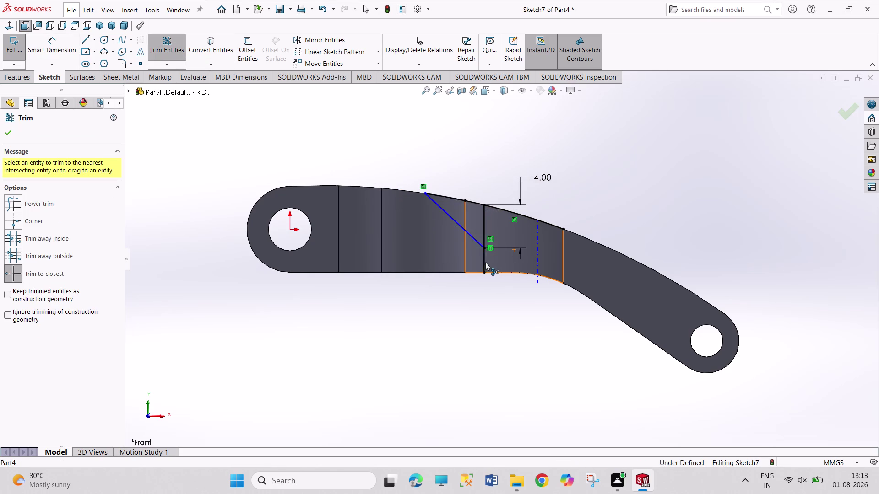
click(501, 210)
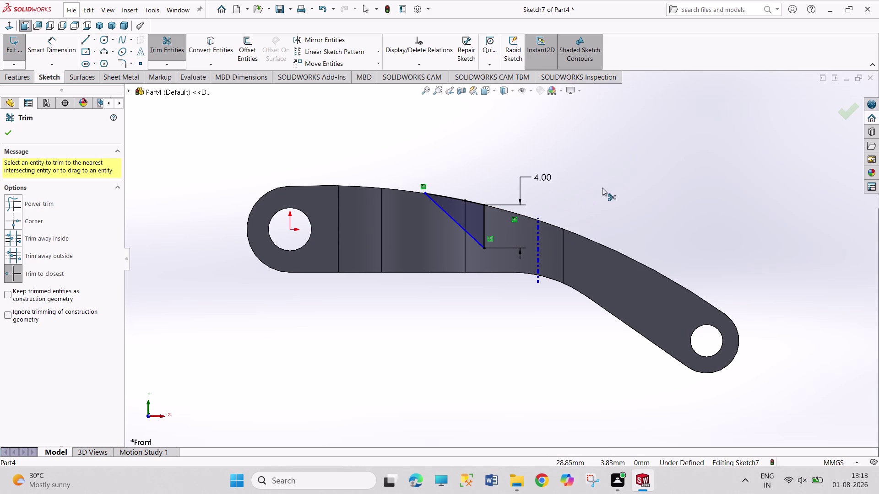
right_click(602, 188)
click(610, 214)
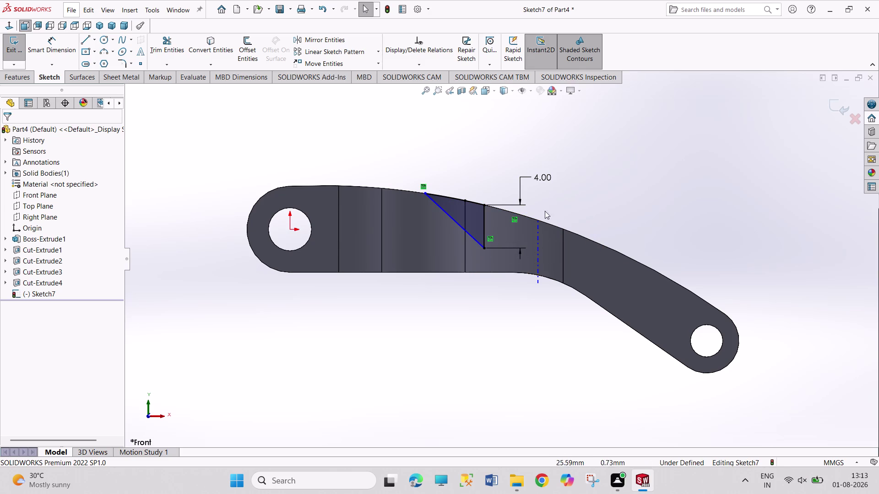
click(12, 44)
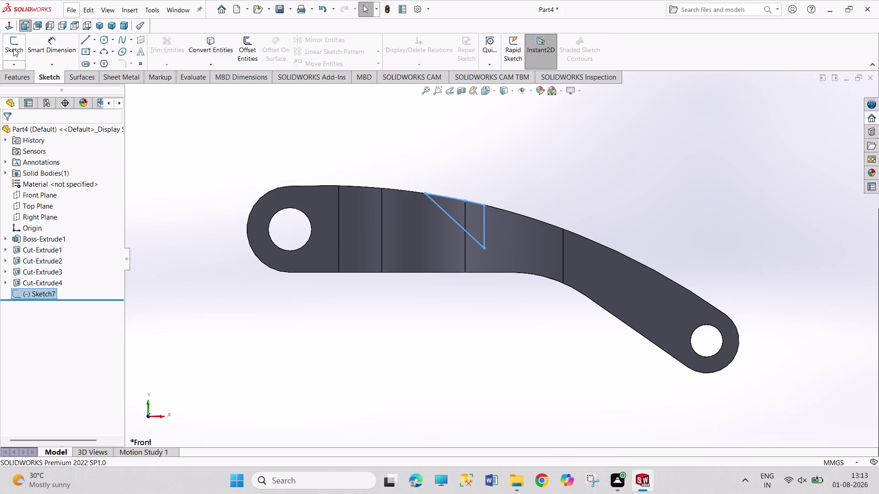
Show the lever in Isometric view and select Sketch7 to see its 4.00 mm triangle.
click(99, 23)
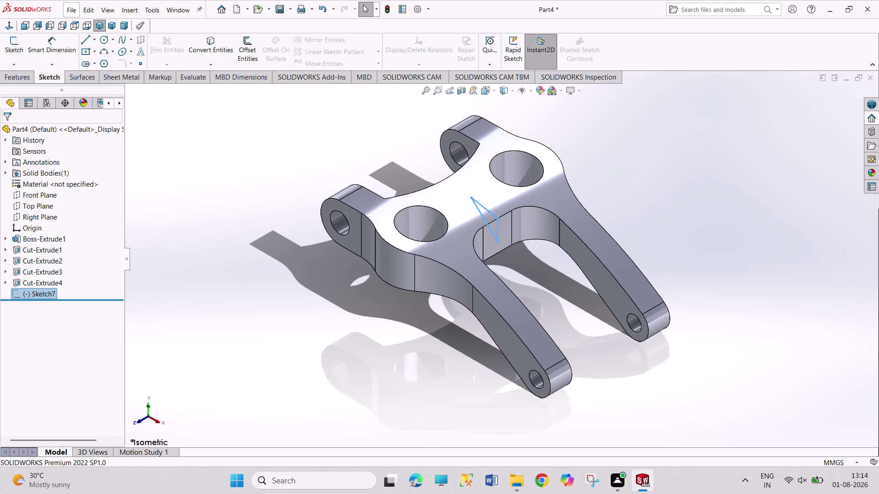
click(39, 292)
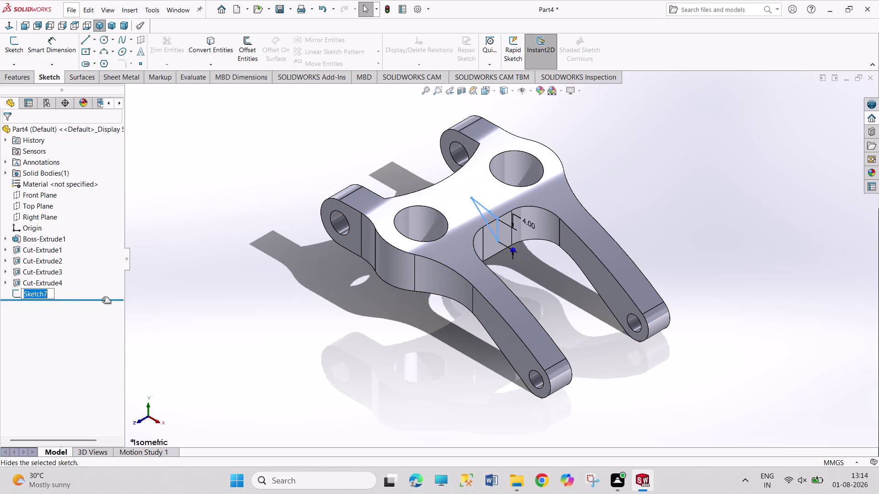
click(216, 296)
click(27, 292)
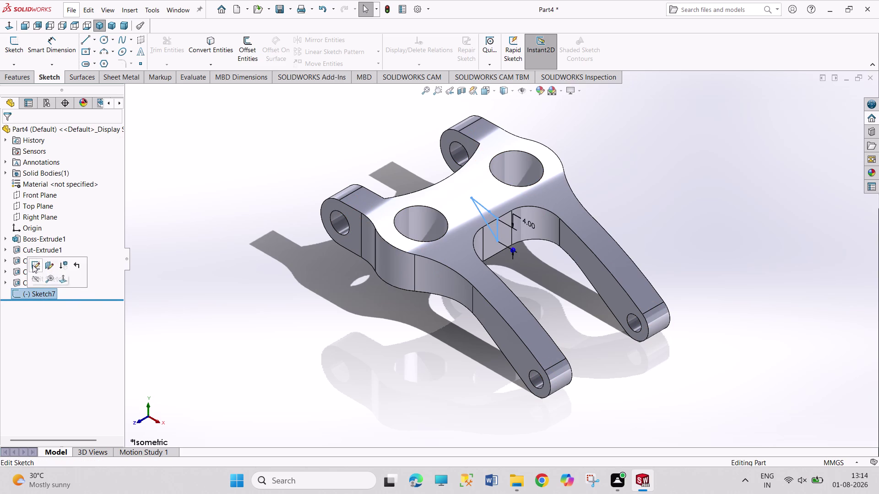
Edit Sketch7, add an 8 mm horizontal dimension to the triangle, and exit the sketch.
click(33, 265)
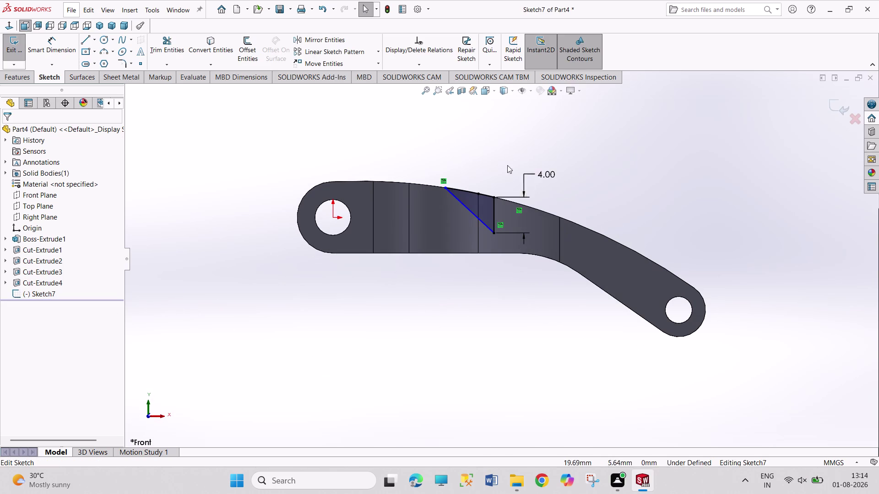
right_drag(493, 156, 490, 110)
click(492, 207)
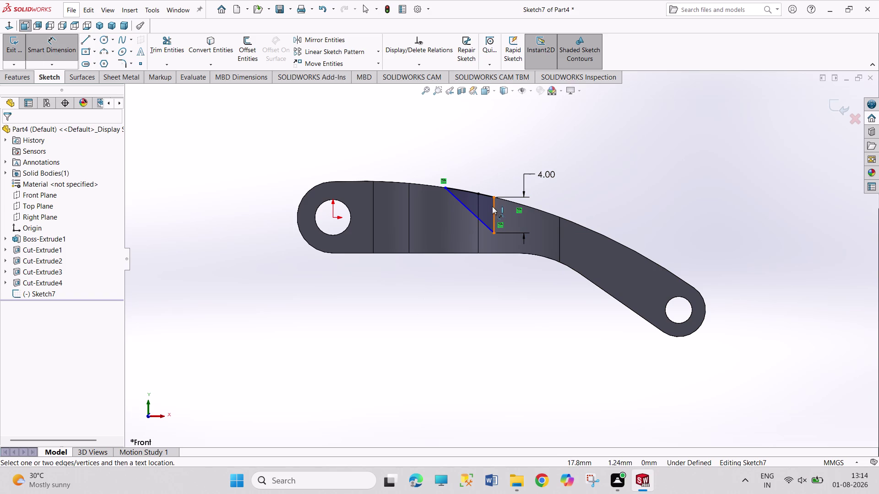
click(444, 187)
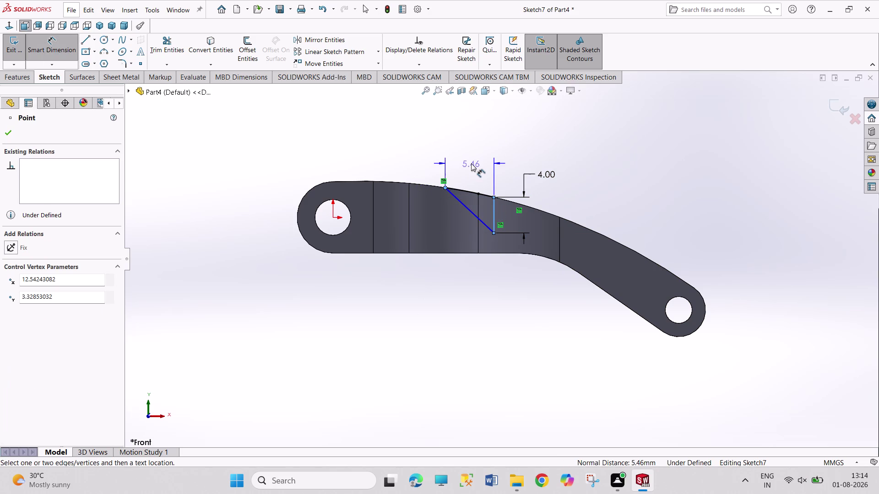
click(471, 164)
key(8)
key(Return)
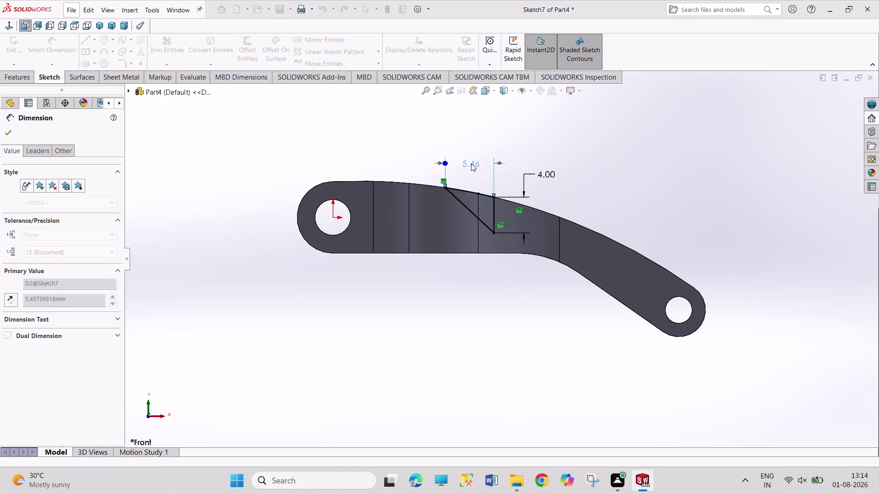
right_click(549, 132)
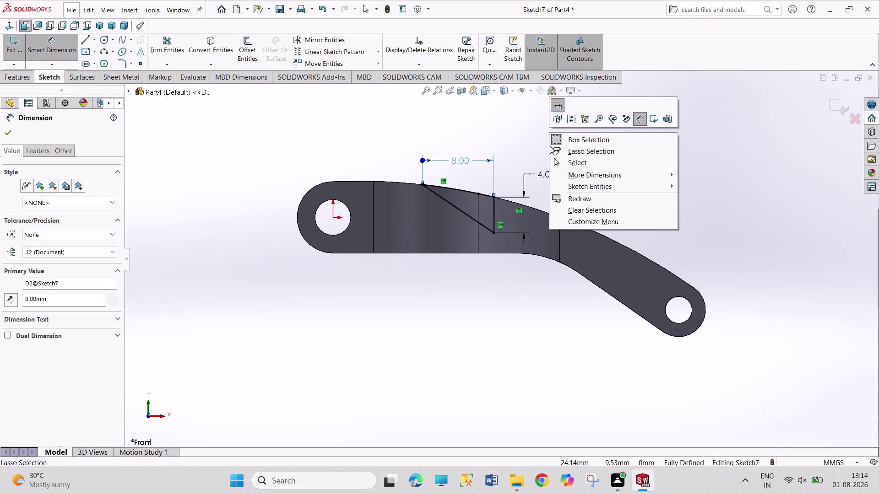
click(565, 164)
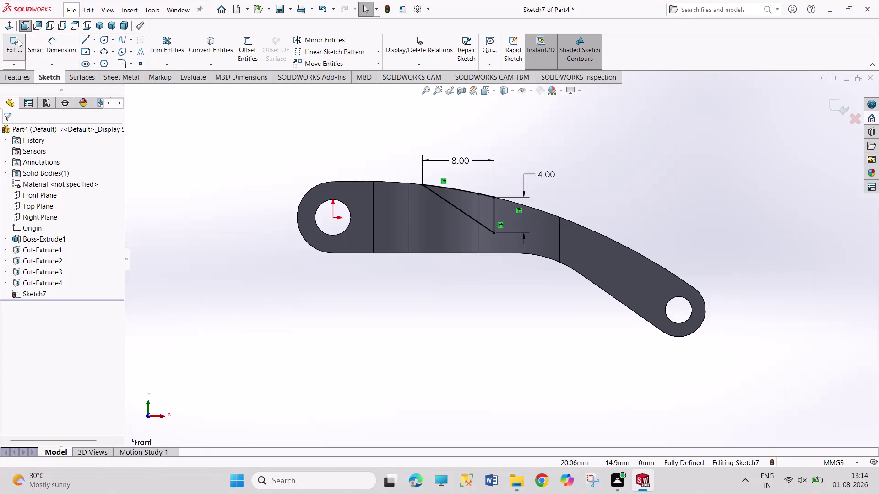
click(18, 39)
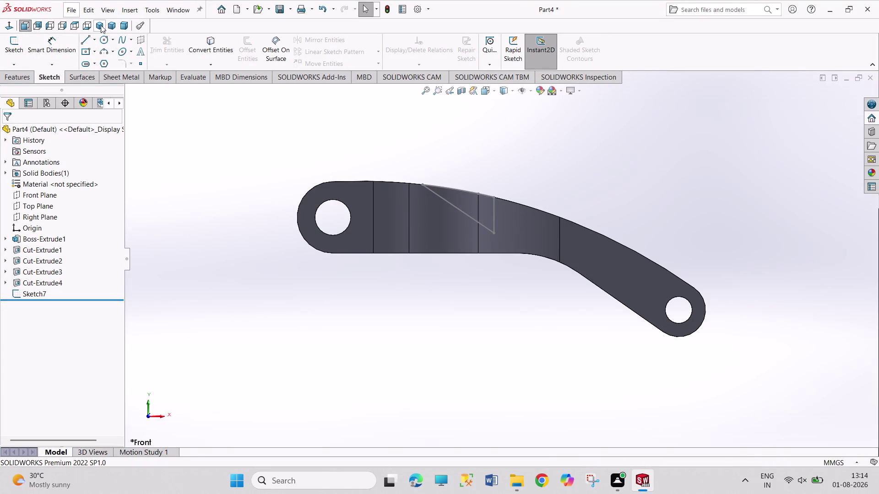
Start an Extruded Cut in isometric view using the closed Sketch7 profile.
click(101, 25)
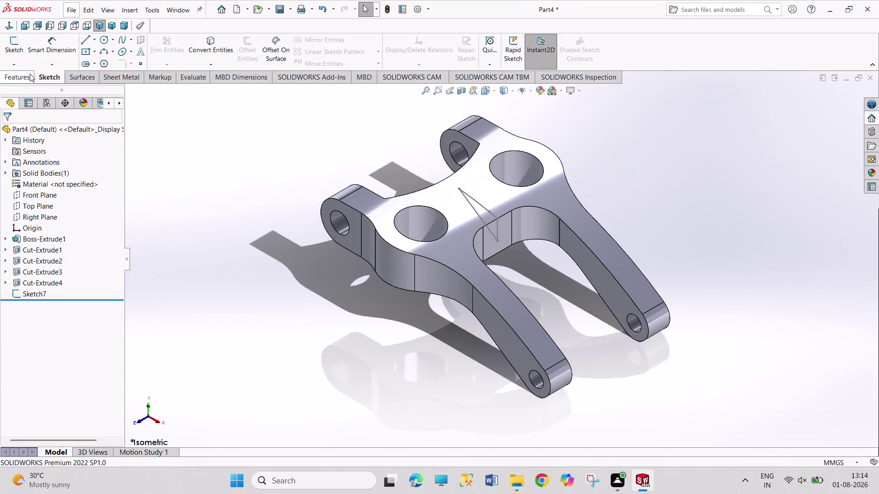
click(18, 79)
click(163, 49)
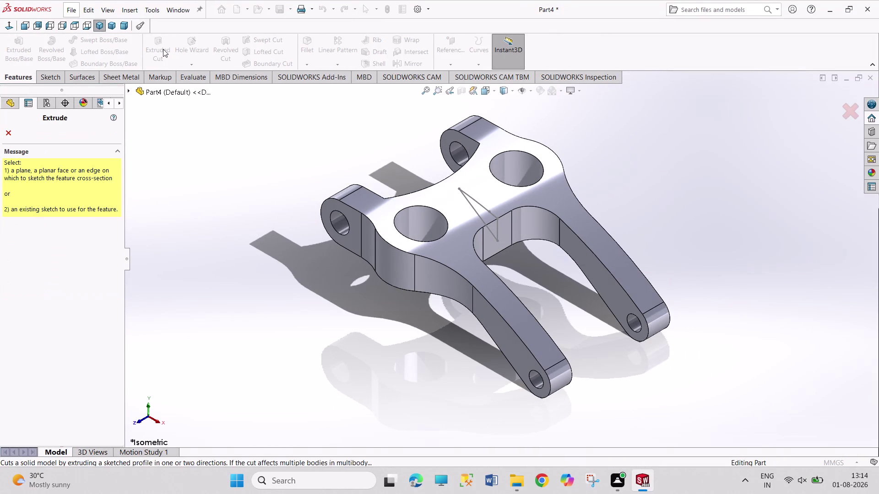
click(497, 226)
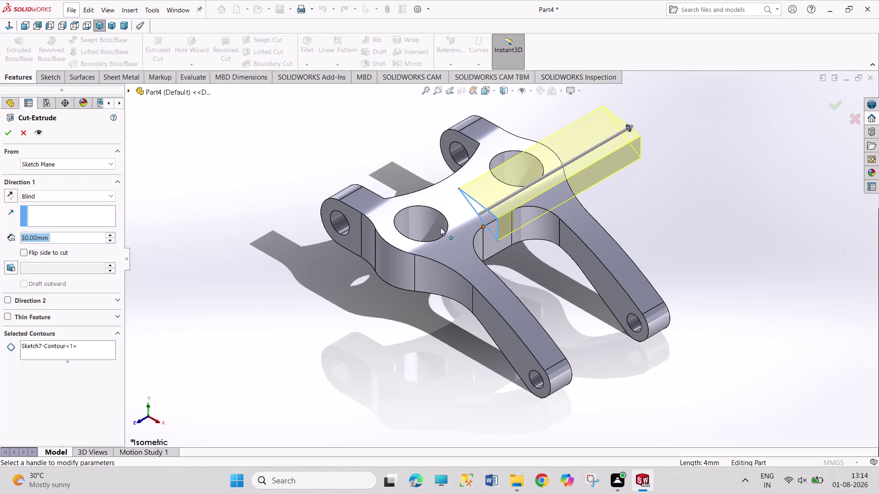
Set the cut to Mid Plane with 5 mm depth, confirm, and orbit to inspect the slot.
click(97, 195)
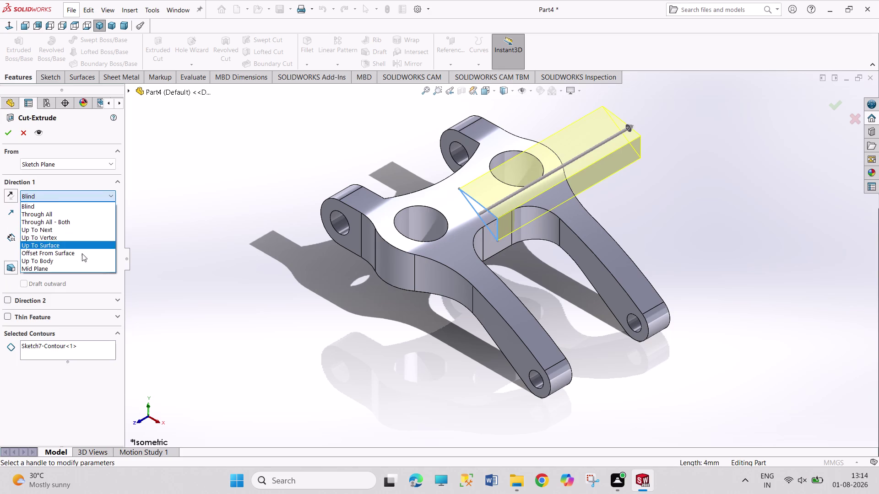
click(78, 265)
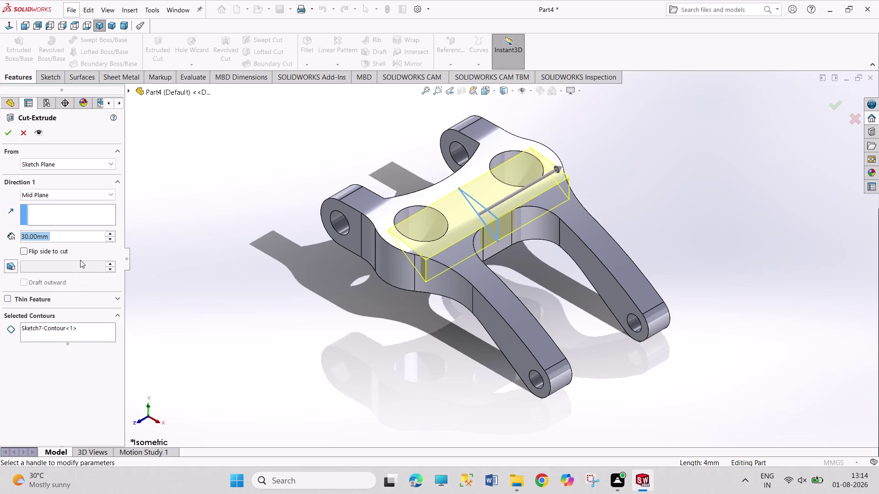
key(5)
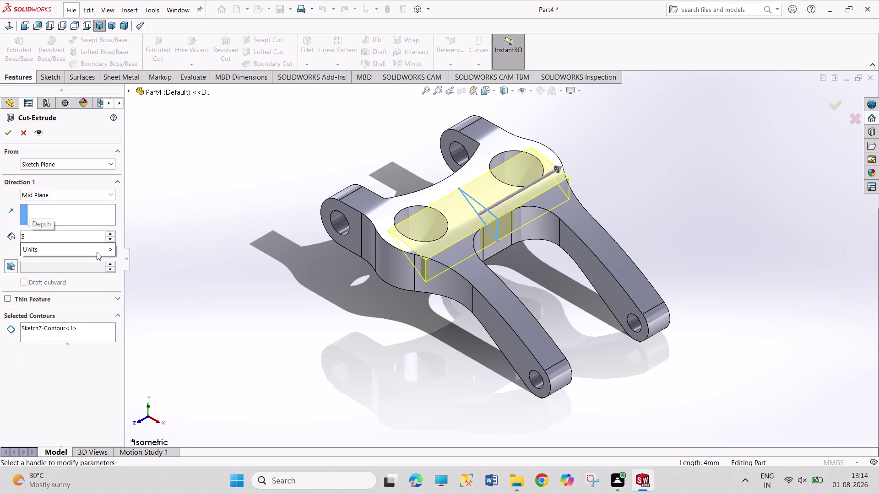
key(Return)
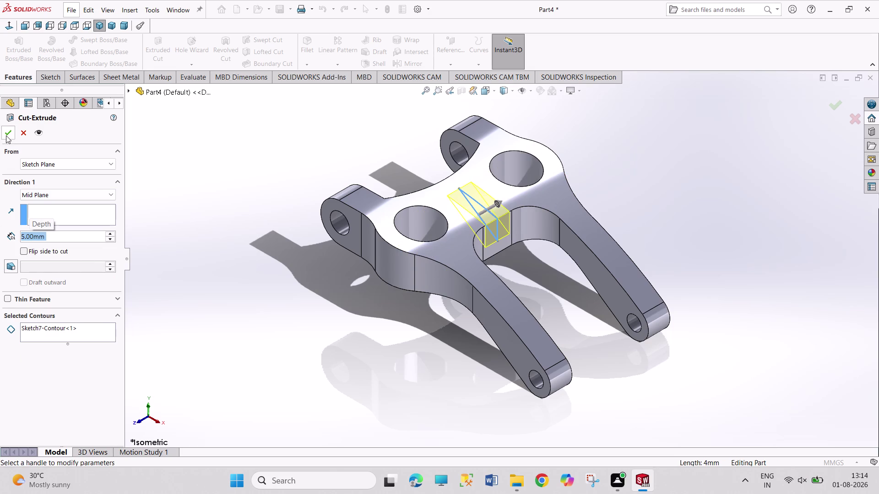
click(6, 136)
click(254, 298)
middle_drag(579, 292, 564, 357)
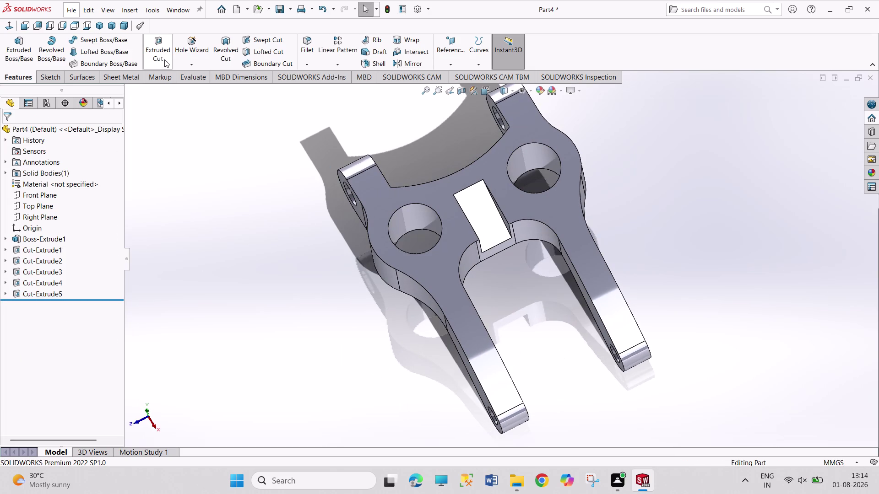
click(307, 49)
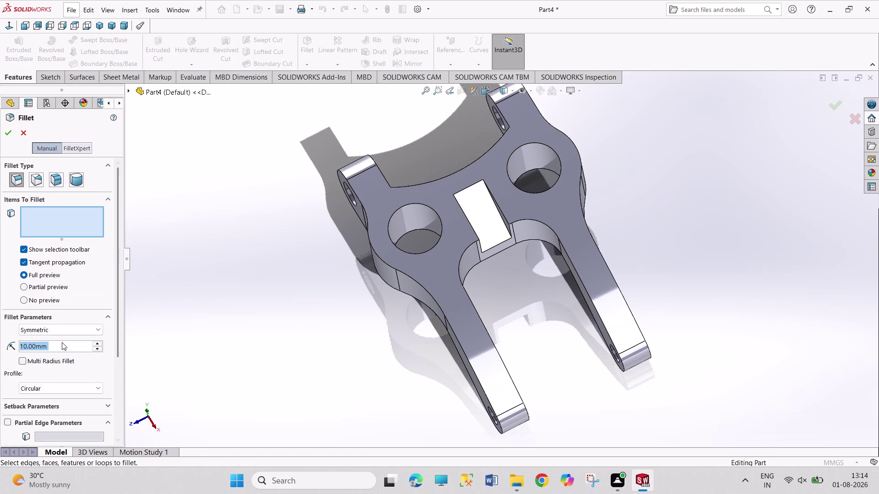
Set a 1 mm fillet radius and pick the slot's edges.
key(1)
key(Return)
scroll(down, 3)
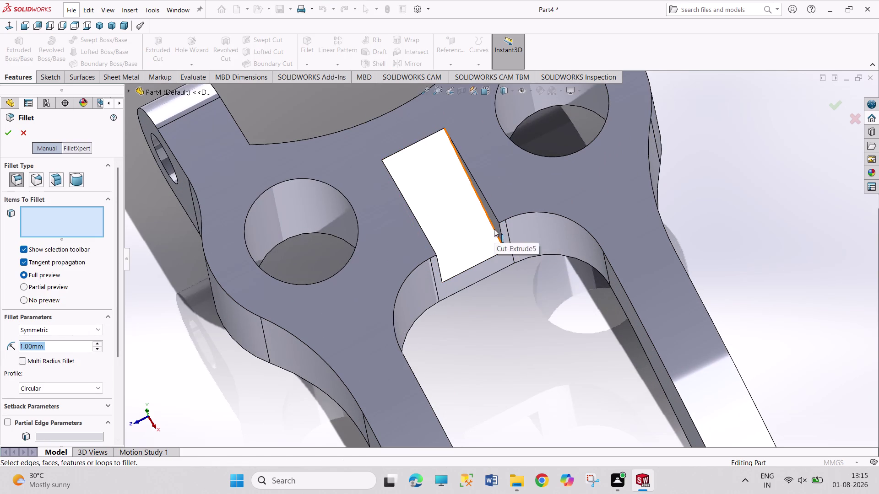
click(494, 229)
middle_drag(495, 286, 473, 294)
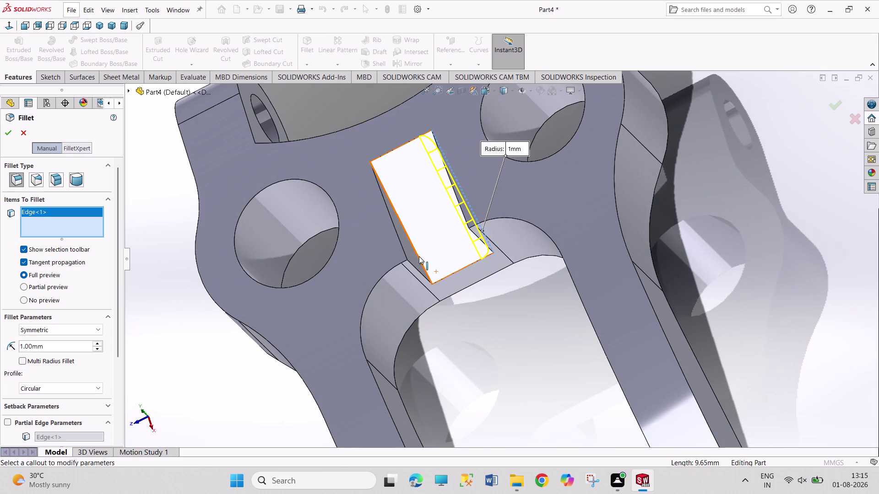
click(418, 257)
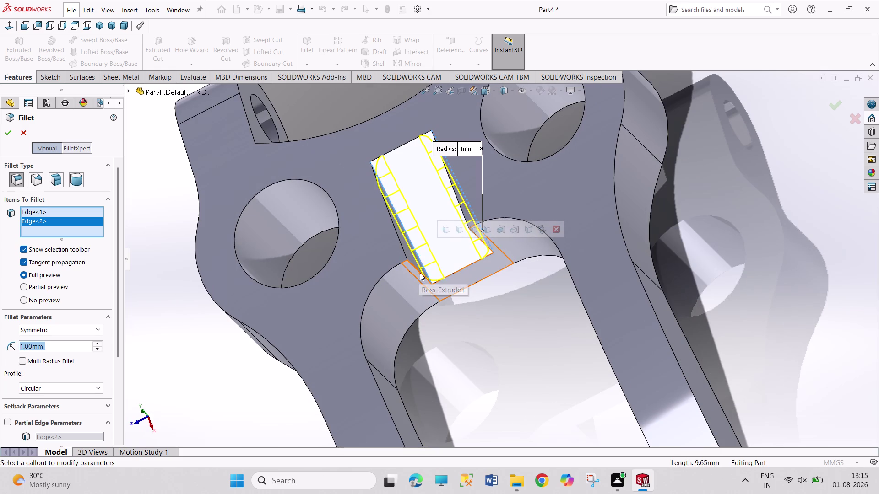
click(401, 245)
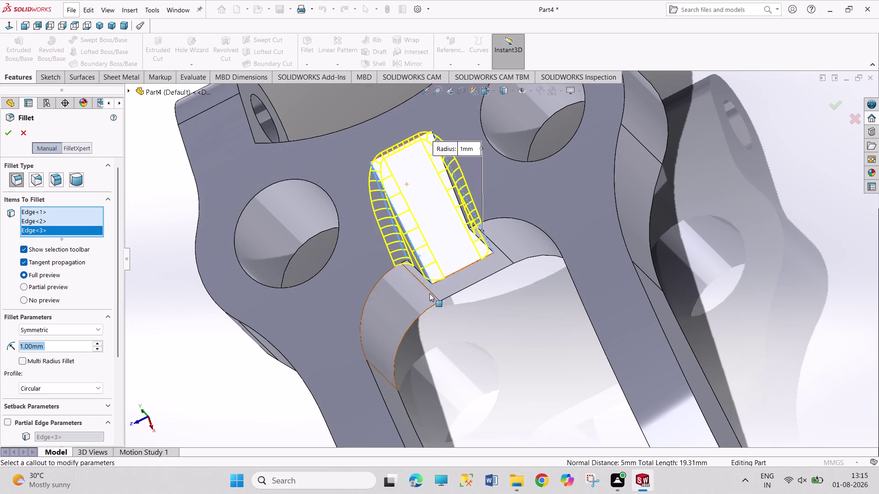
click(418, 268)
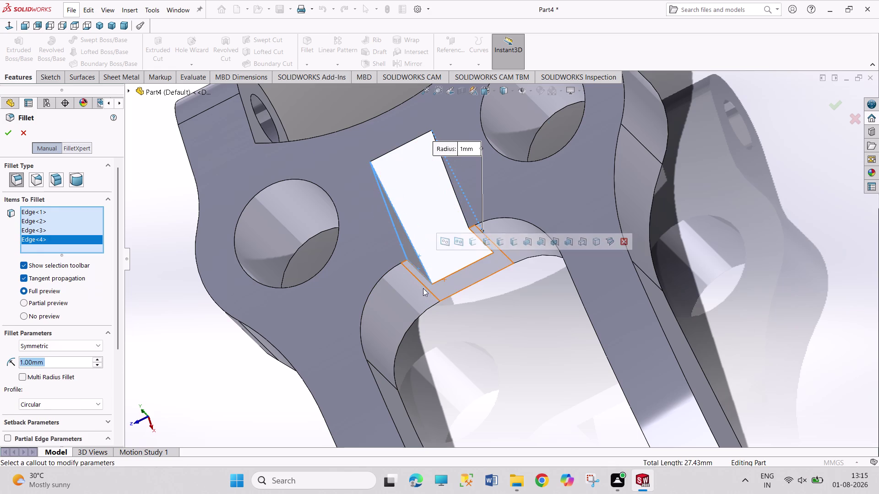
Remove the wrongly picked edge, finish Fillet1, and return to isometric view.
right_click(58, 239)
click(81, 260)
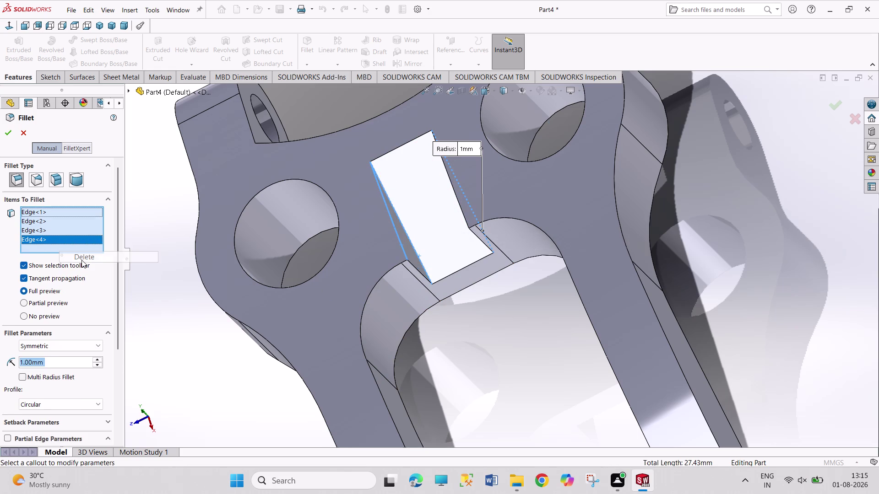
click(7, 135)
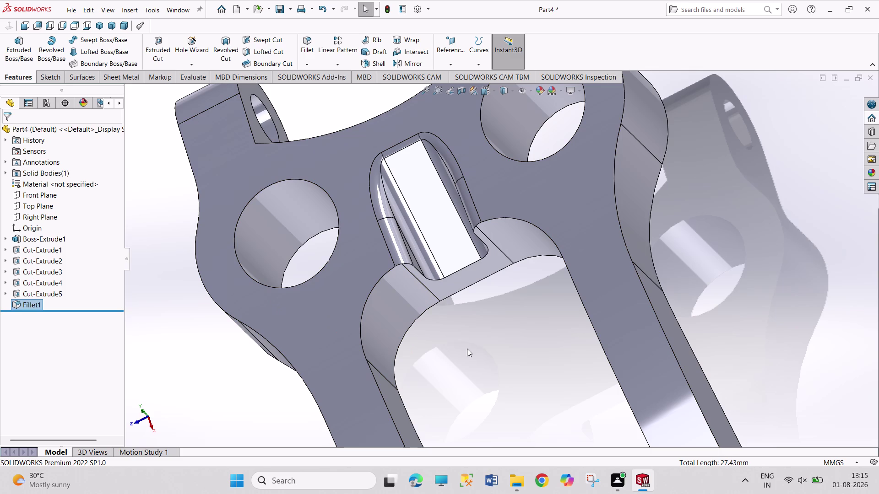
click(100, 27)
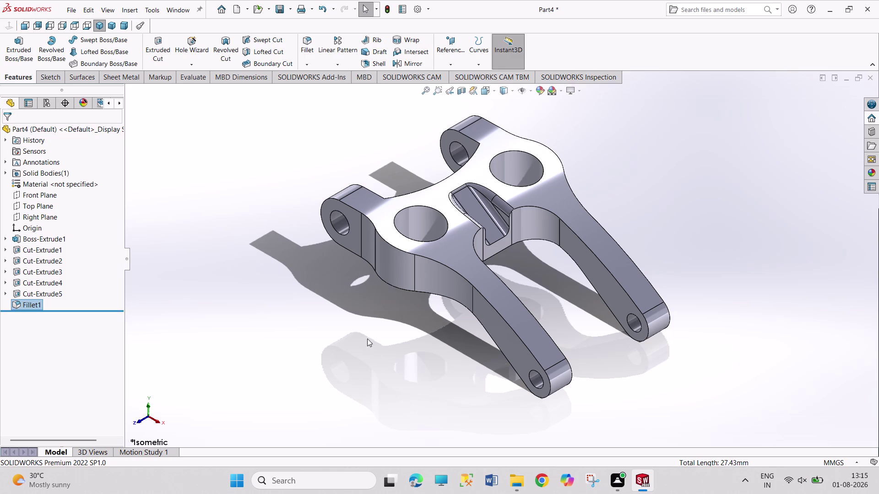
View the lever in Trimetric and Dimetric orientations, then open Save As for Part4.
click(114, 26)
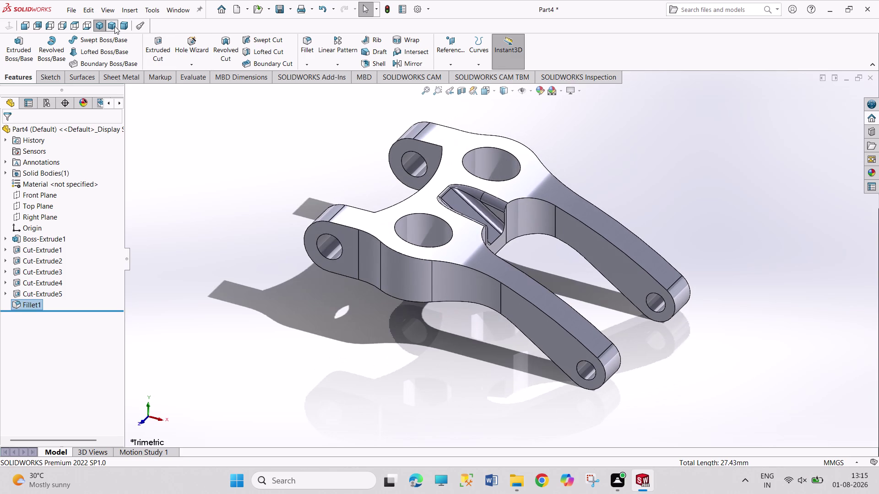
click(125, 26)
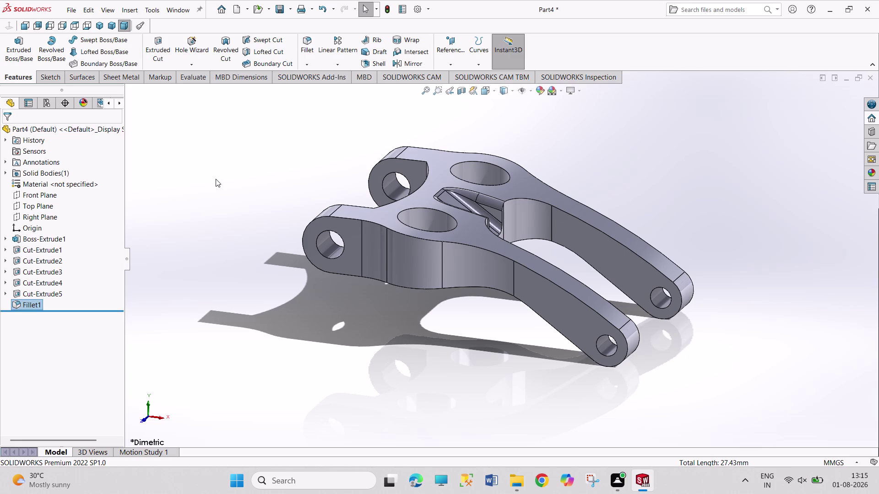
key(ctrl+s)
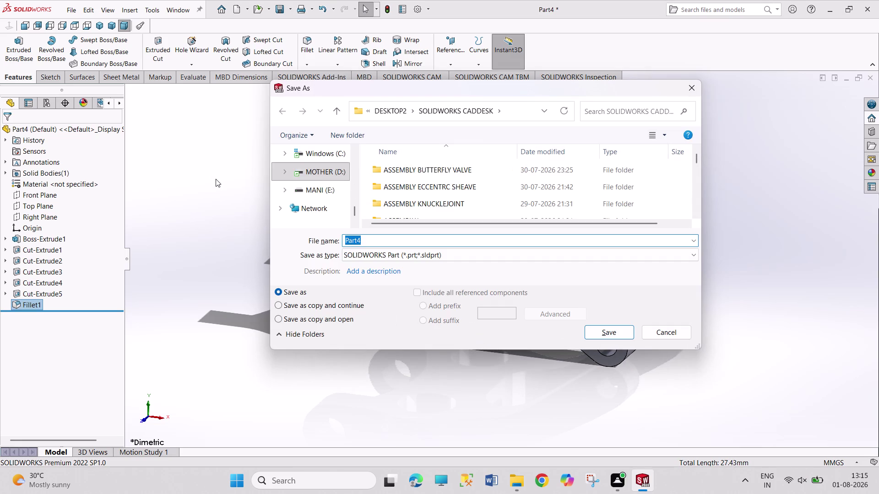
Save the lever part with the file name 'BIKE REAR LEVER11111'.
text(B)
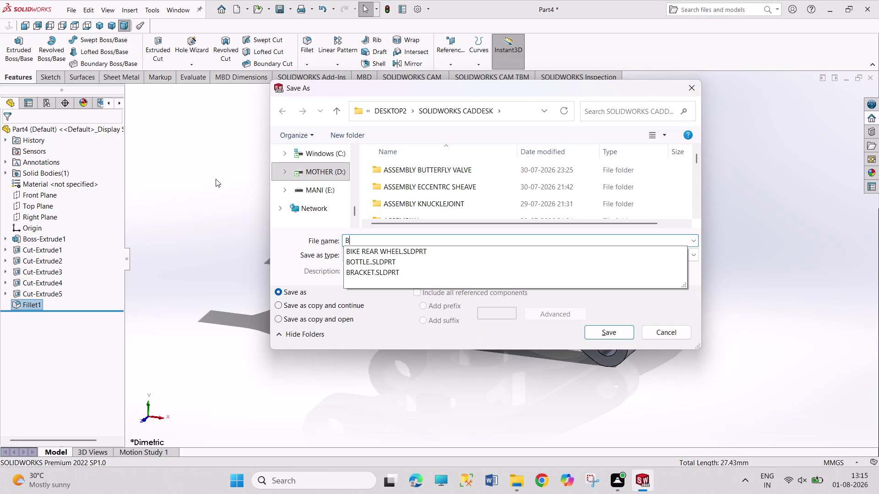
text(IKEN)
key(space)
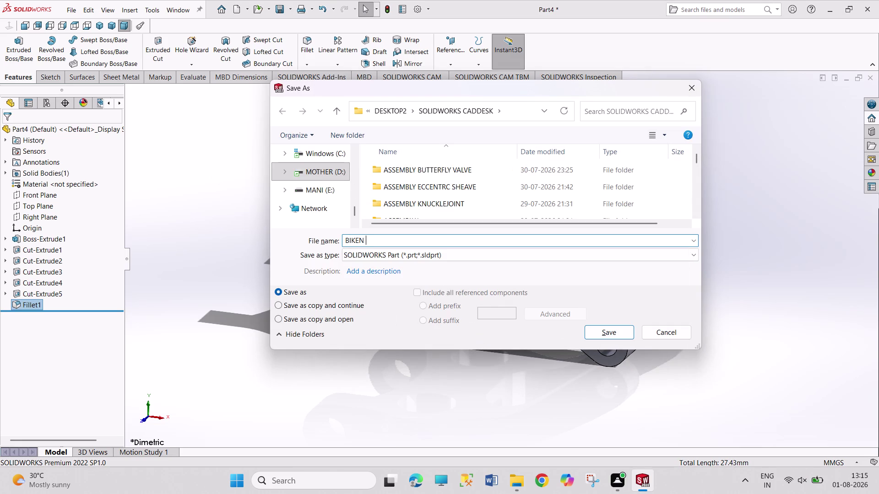
key(BackSpace)
key(BackSpace)
key(space)
text(R)
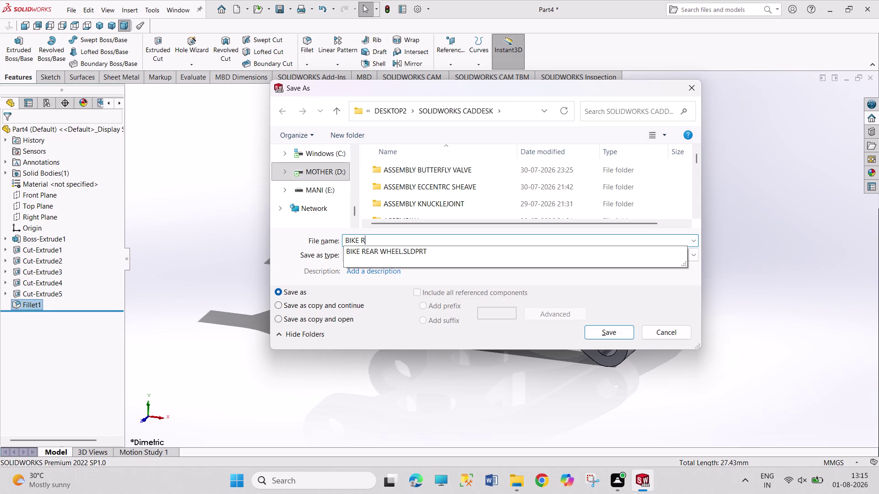
text(EAR LE)
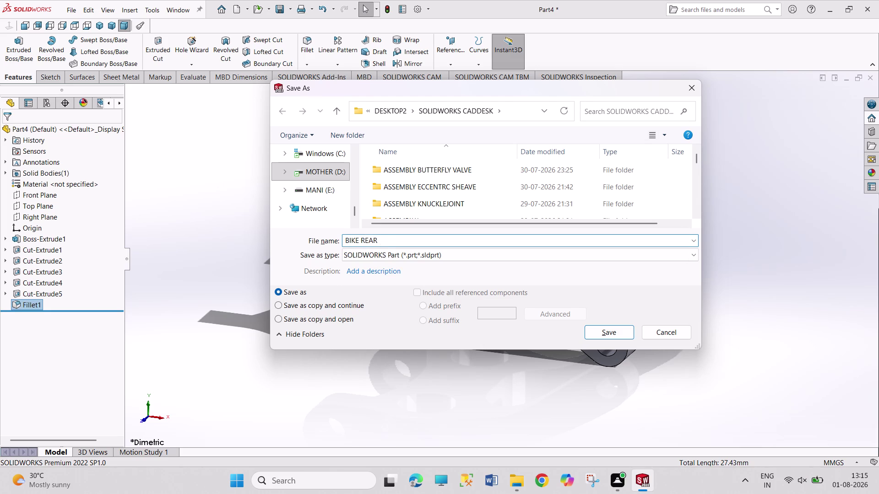
text(VER)
scroll(down, 3)
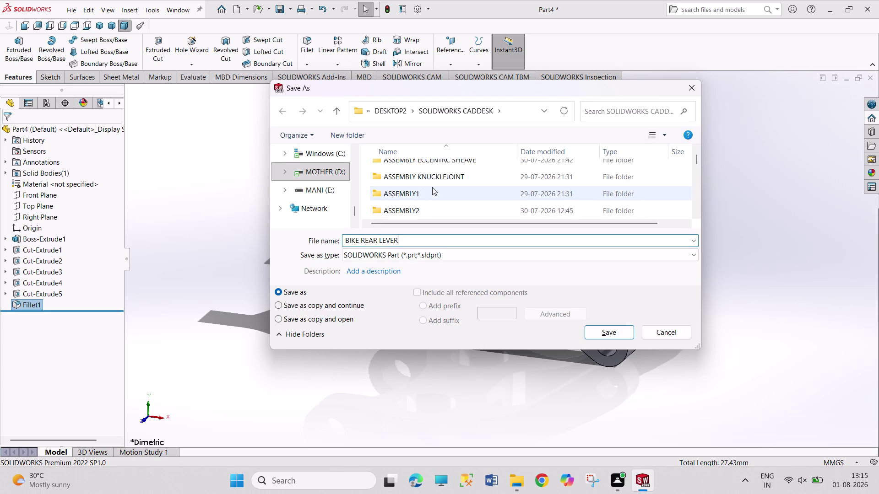
scroll(down, 3)
scroll(up, 3)
scroll(up, 3)
scroll(up, 3)
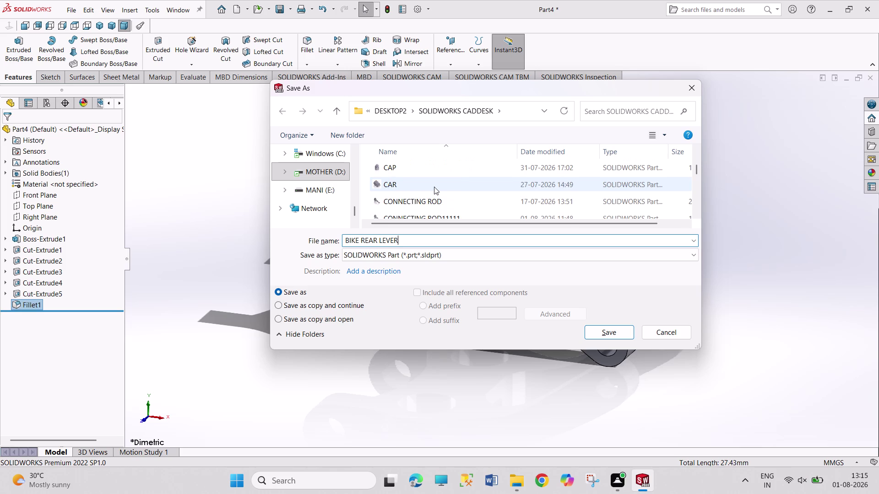
scroll(up, 3)
scroll(up, 3)
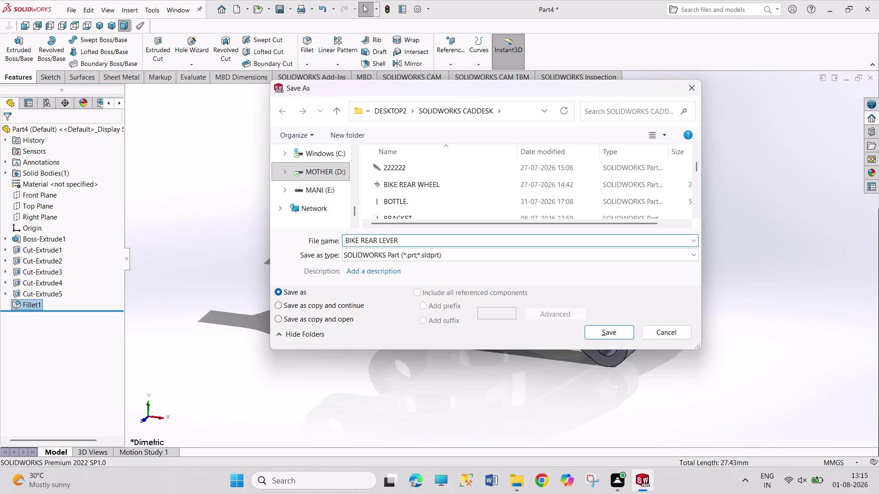
text(11)
text(1)
text(11)
key(Return)
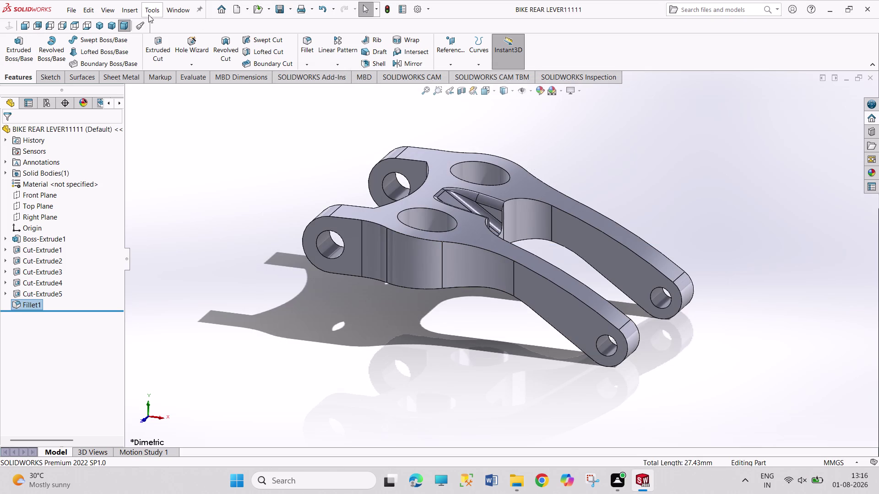
key(ctrl+n)
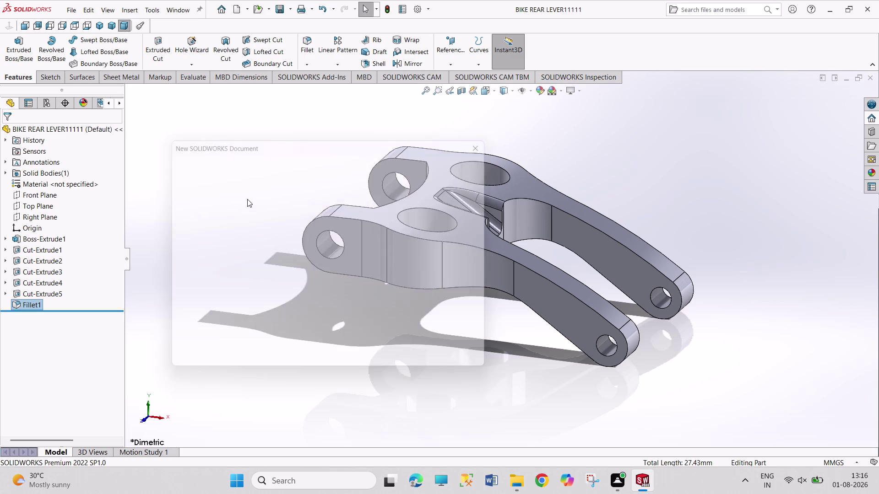
Create a new drawing document, Draw3, with an A3 landscape sheet.
key(Right)
key(Right)
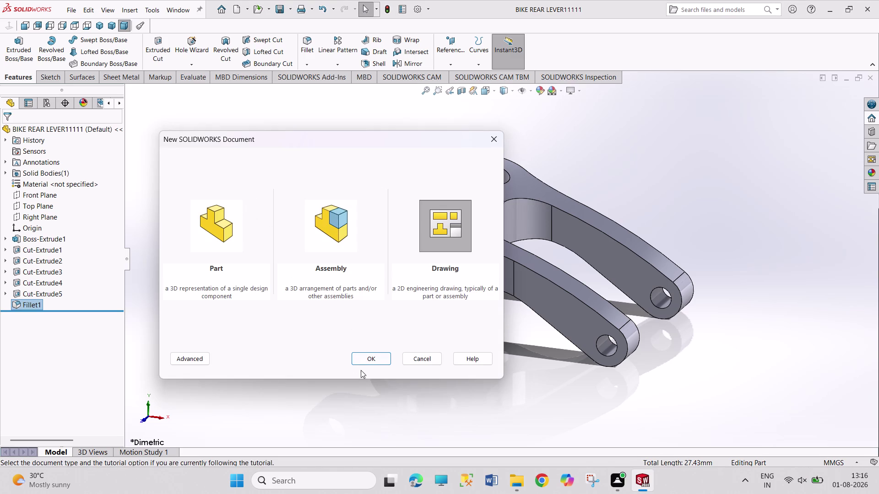
click(360, 364)
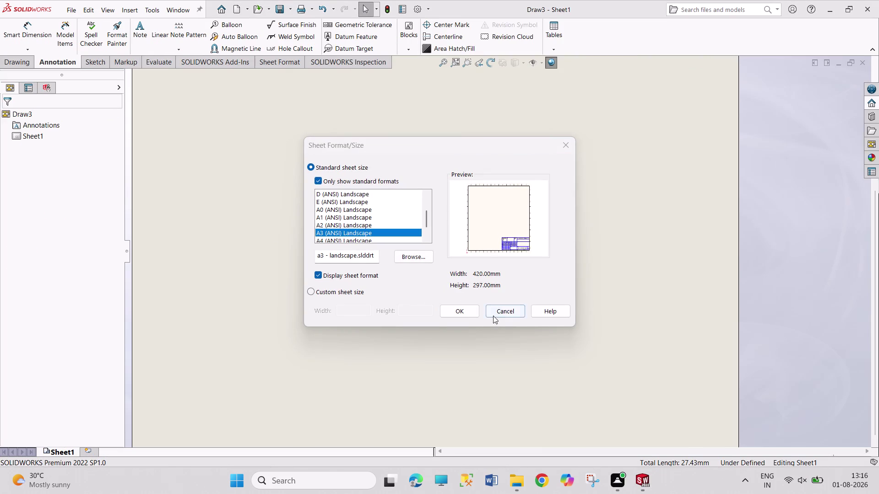
click(468, 315)
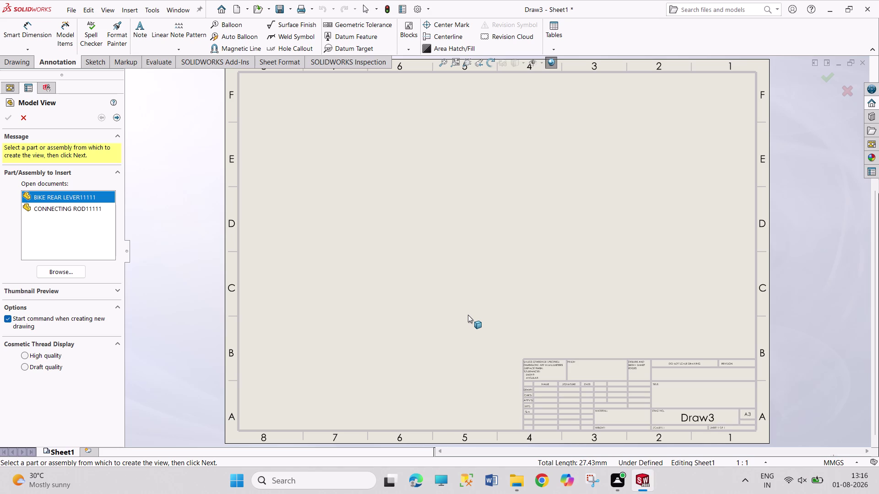
Browse to and open BIKE REAR LEVER11111 for the model view, choosing the Front orientation.
click(66, 197)
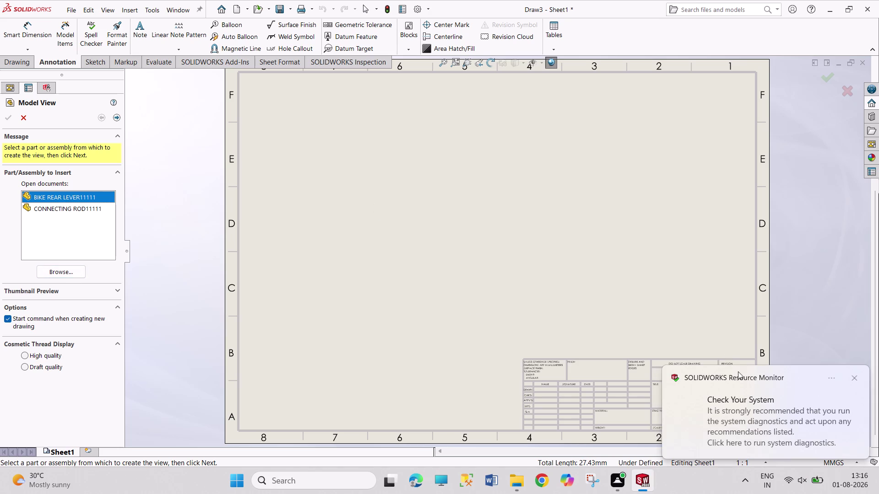
click(855, 379)
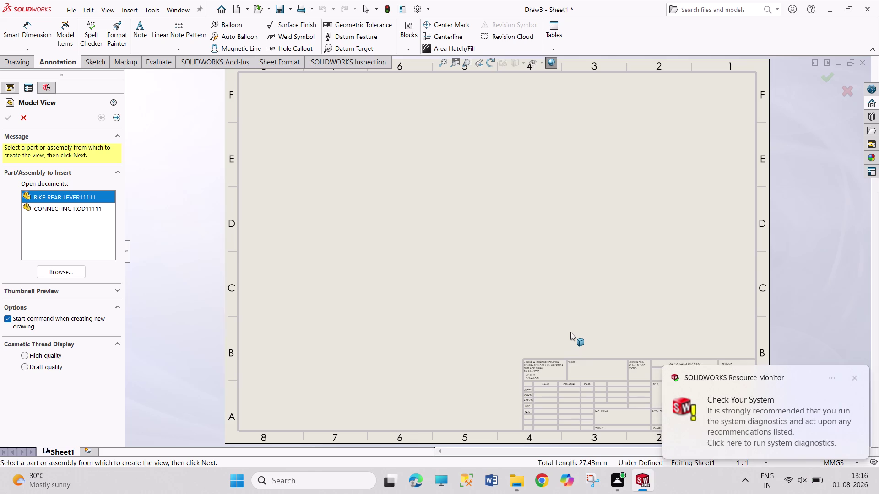
click(853, 378)
click(855, 378)
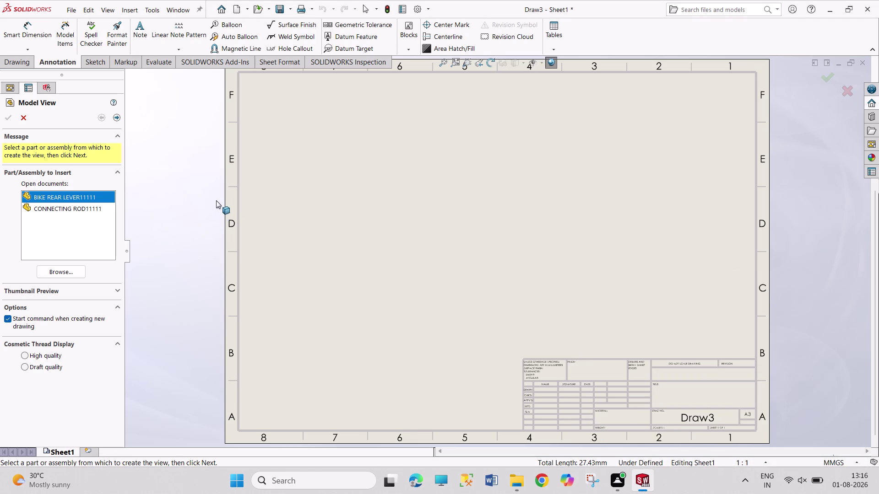
click(70, 277)
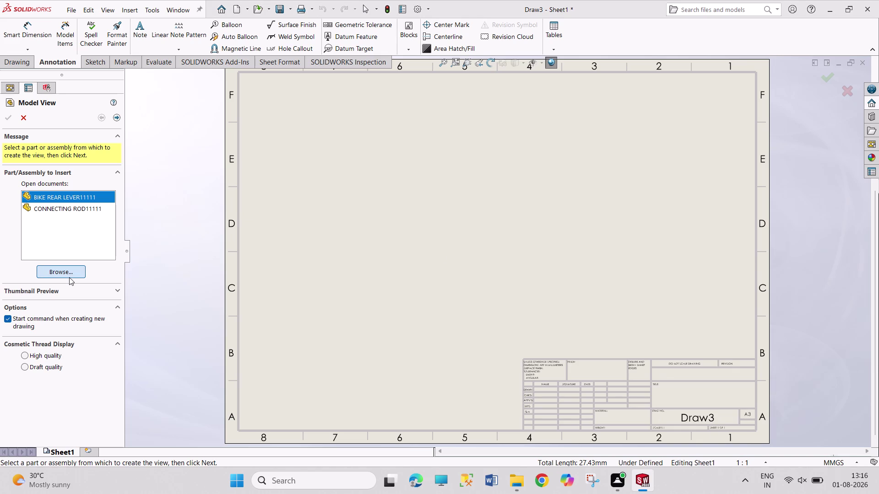
scroll(down, 3)
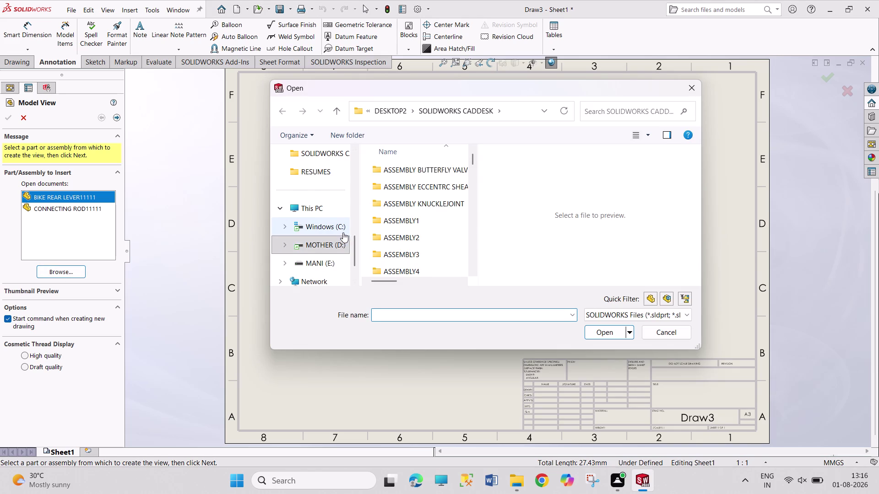
scroll(down, 3)
scroll(down, 3)
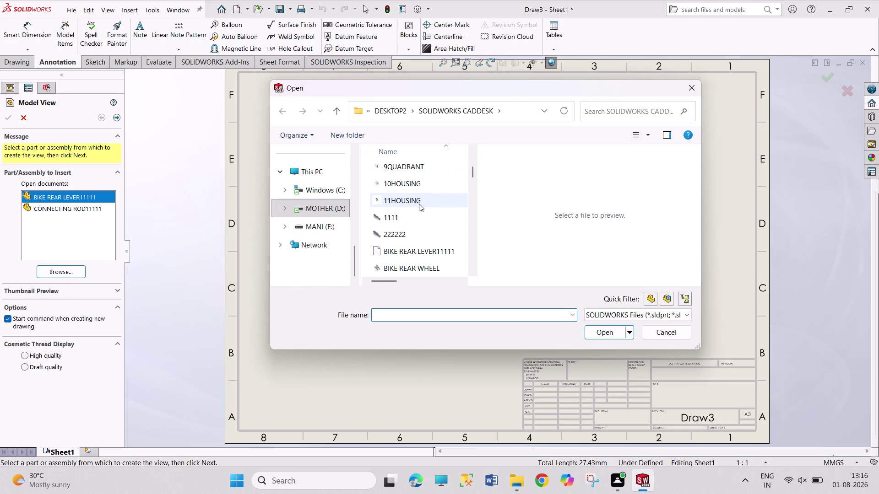
scroll(down, 3)
click(433, 202)
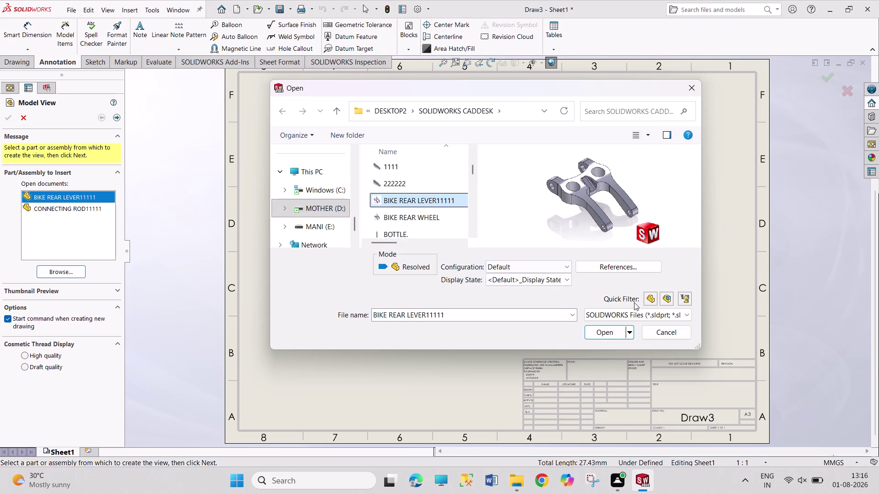
click(604, 333)
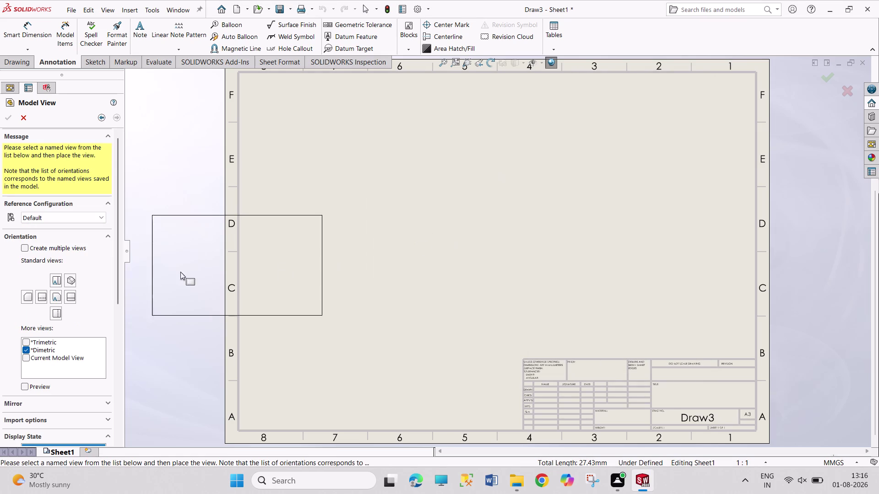
click(58, 296)
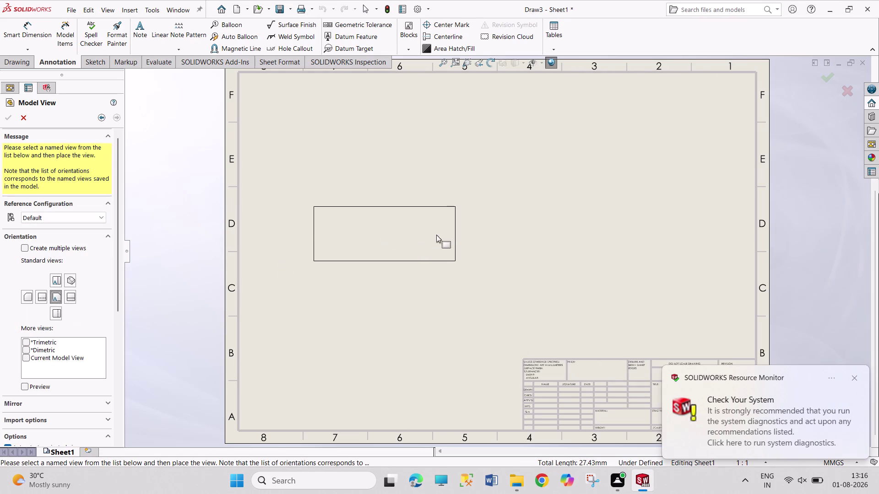
Place the front view mid-sheet and project top, right and left views from it.
click(445, 228)
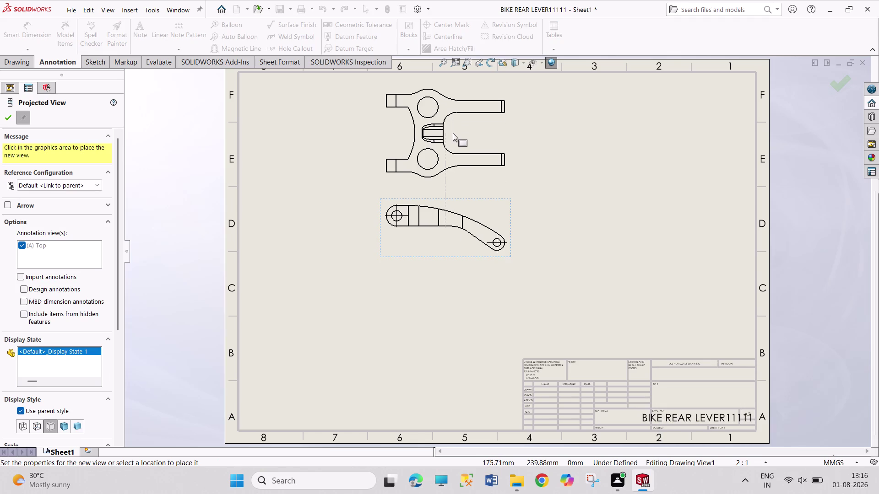
click(452, 133)
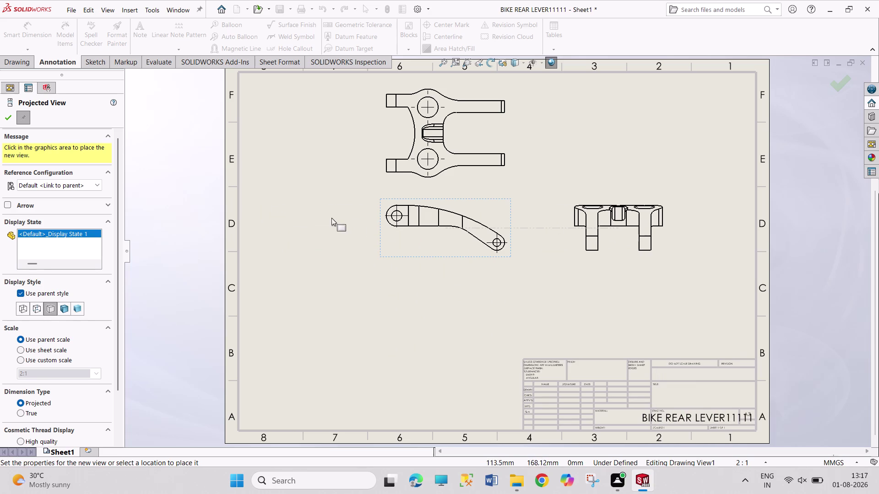
click(311, 216)
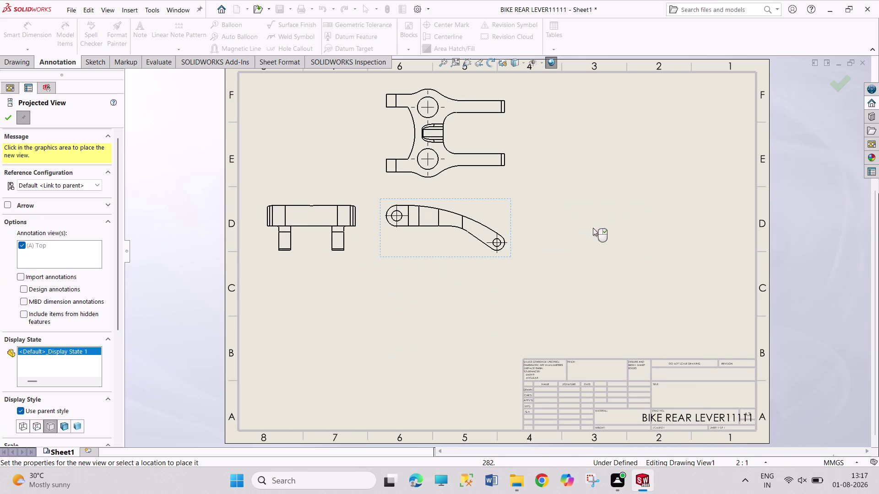
click(618, 232)
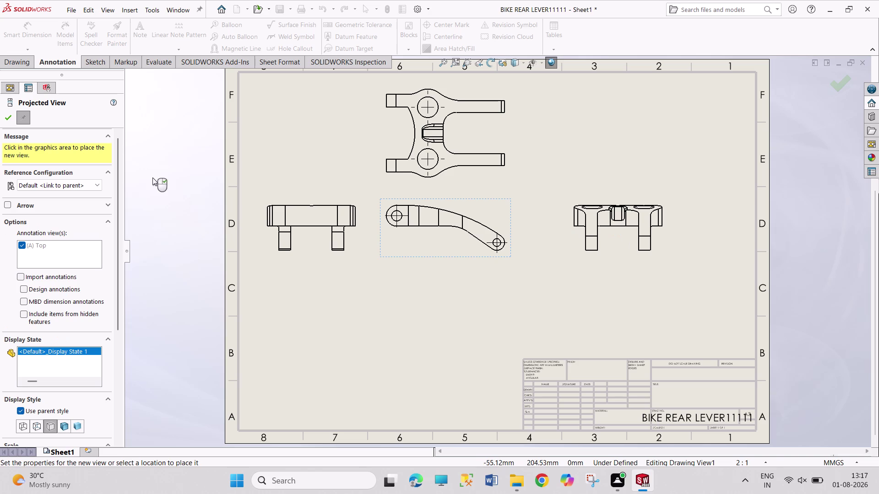
click(8, 116)
click(428, 234)
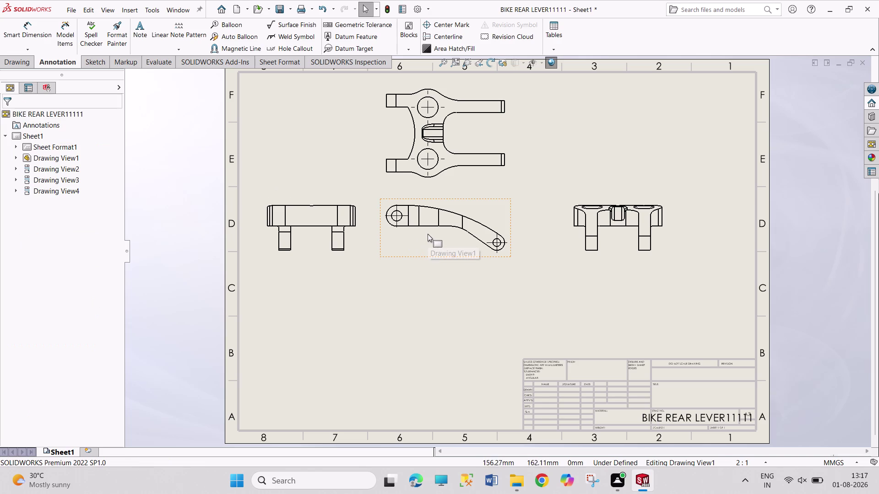
Drag the front view and its side views lower on the sheet, near row C.
drag(429, 233, 431, 246)
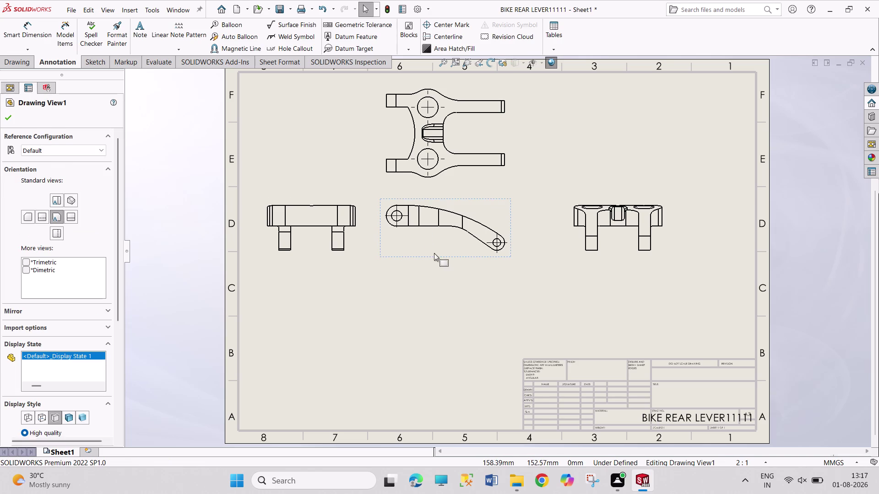
drag(437, 257, 437, 290)
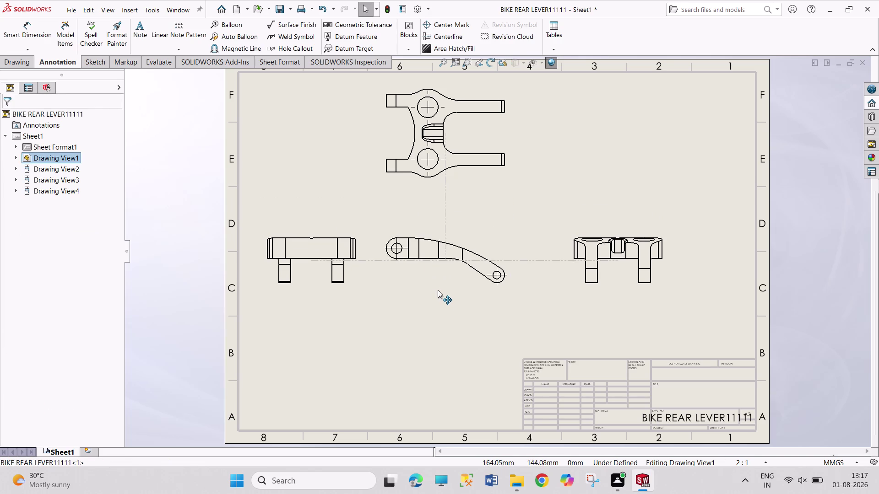
drag(438, 290, 437, 314)
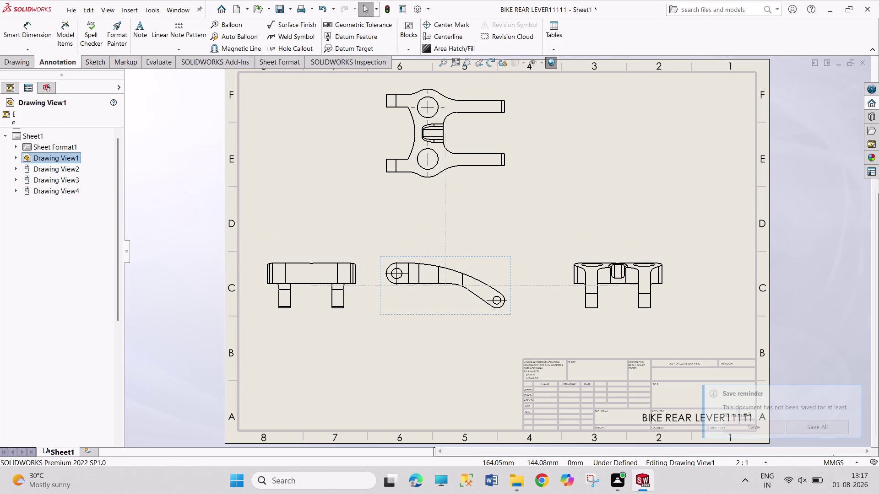
Move the top view down closer to the front view.
click(434, 177)
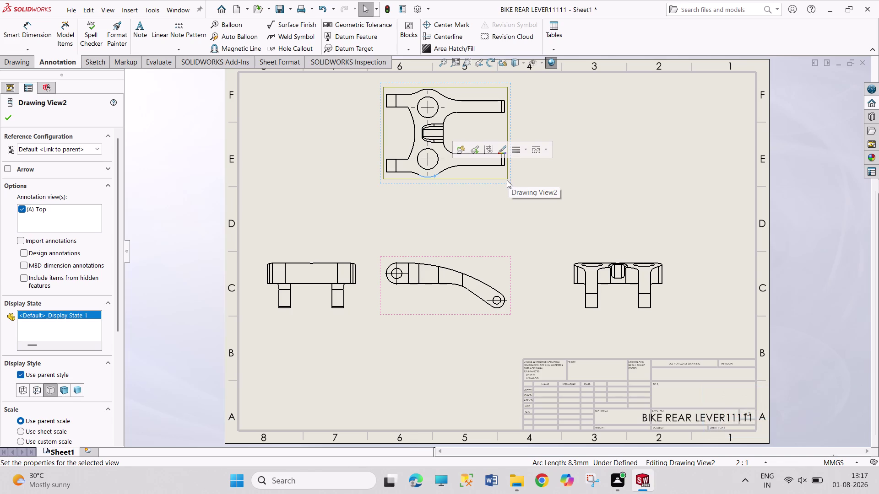
click(839, 167)
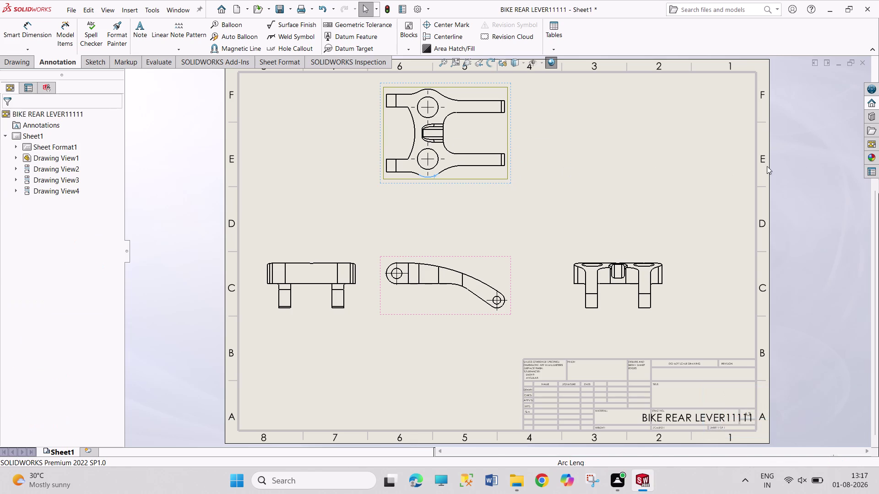
drag(477, 177, 477, 197)
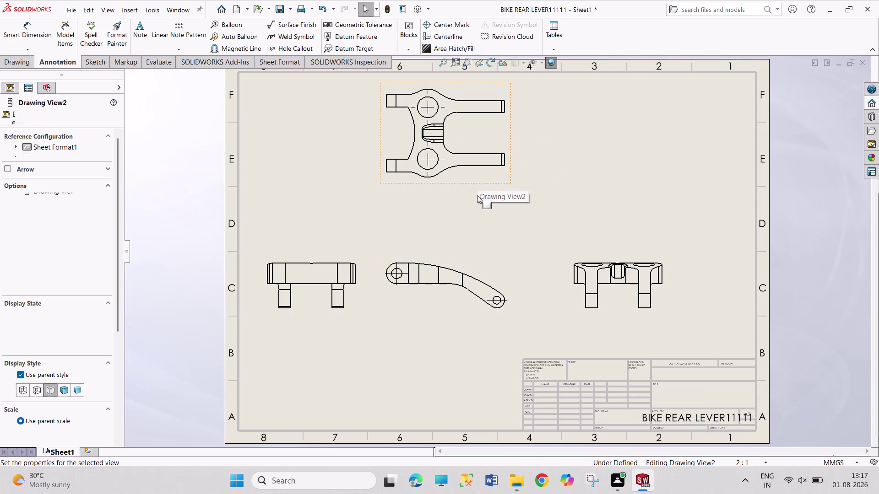
drag(477, 198, 477, 202)
drag(477, 183, 472, 215)
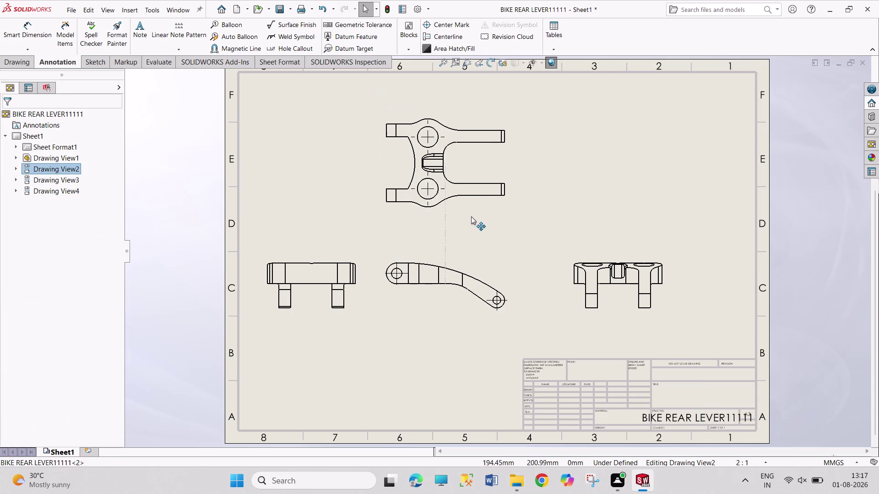
drag(471, 214, 471, 214)
click(794, 229)
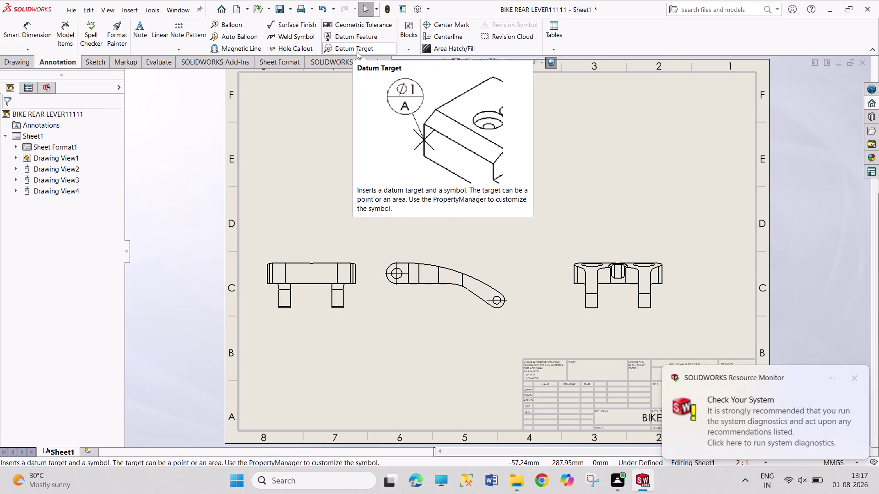
click(858, 376)
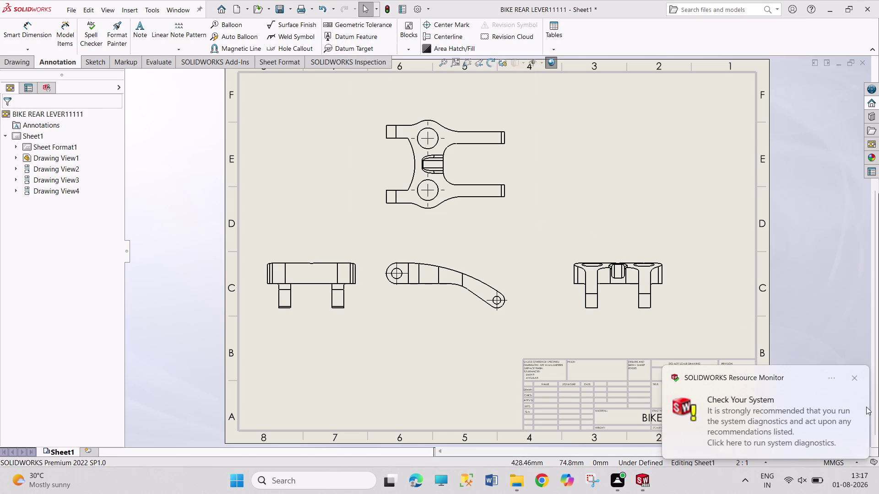
click(856, 378)
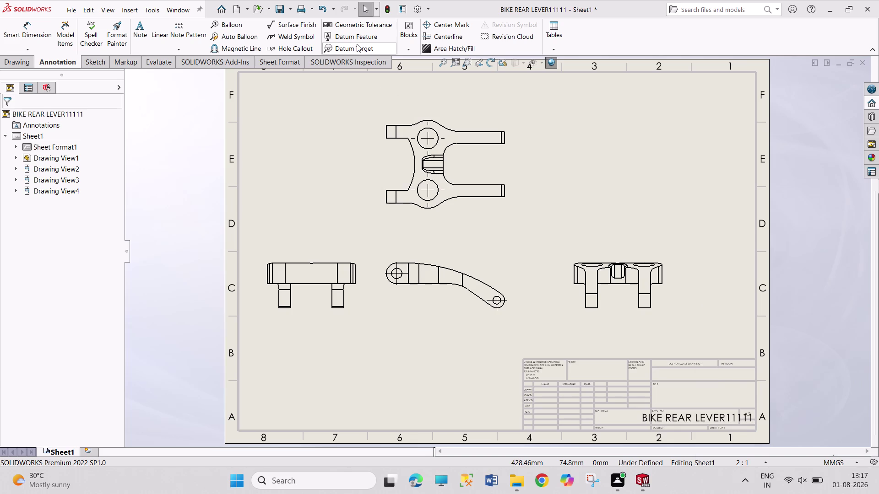
click(852, 378)
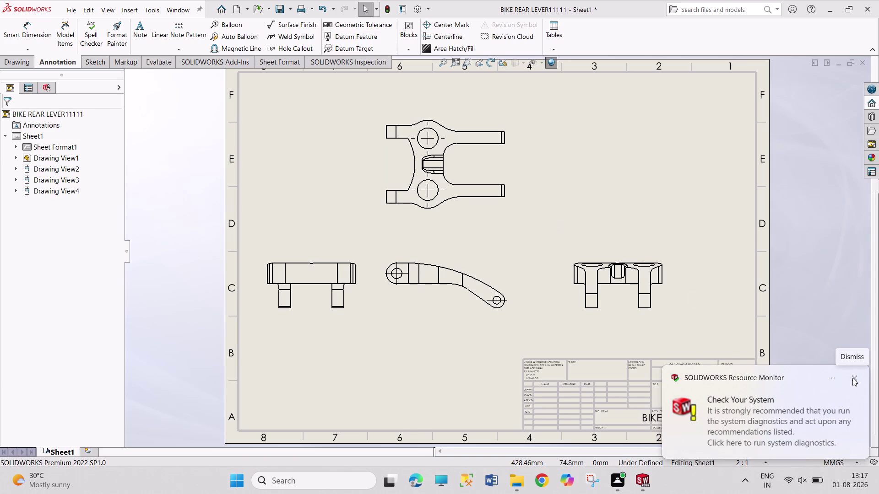
click(852, 378)
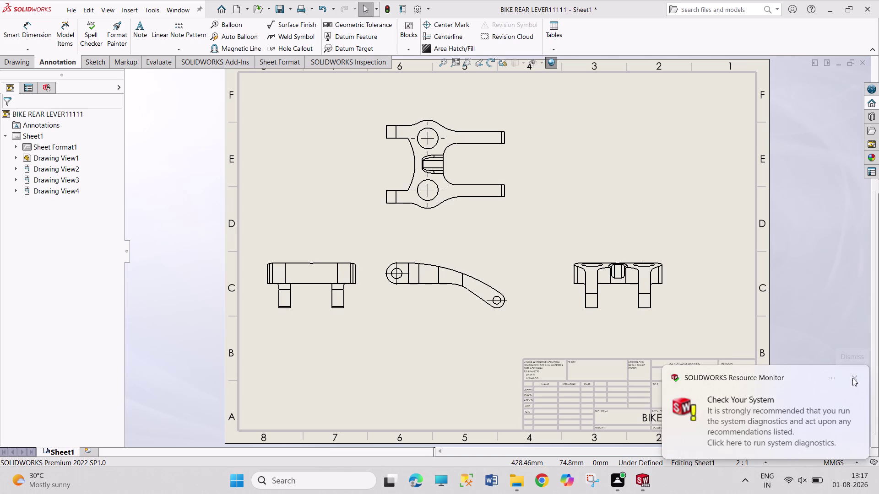
click(344, 47)
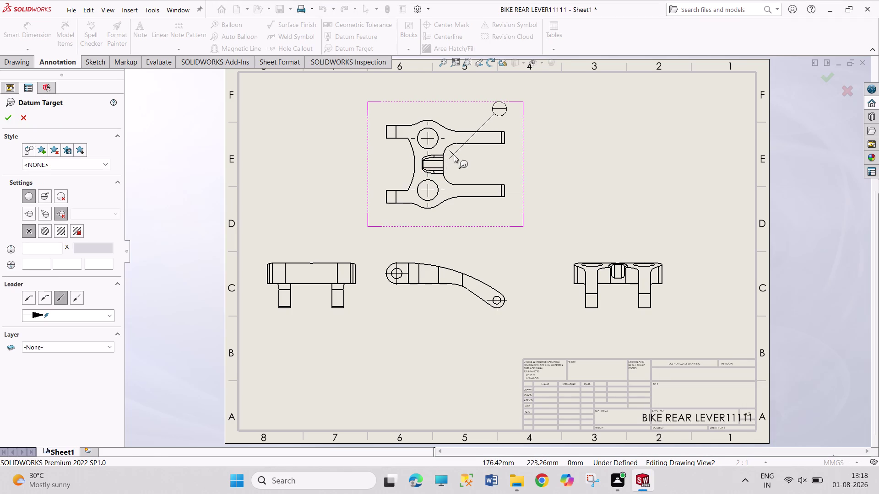
drag(454, 155, 499, 108)
click(436, 164)
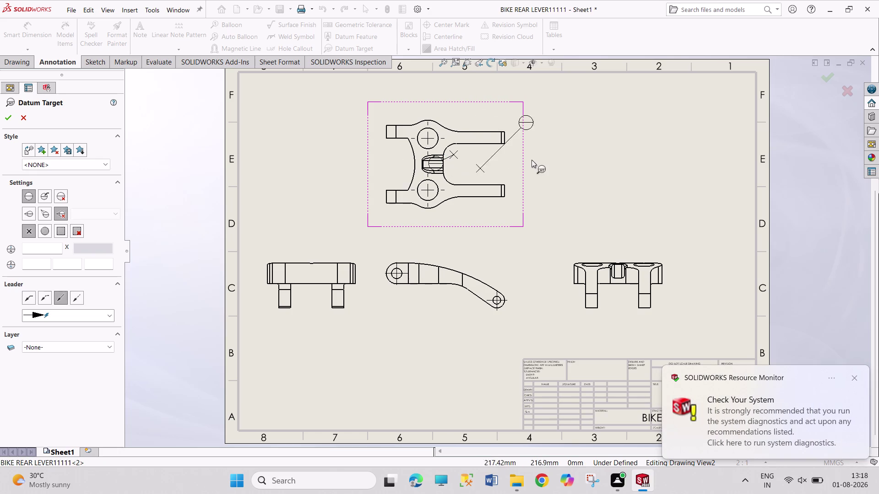
drag(585, 162, 632, 115)
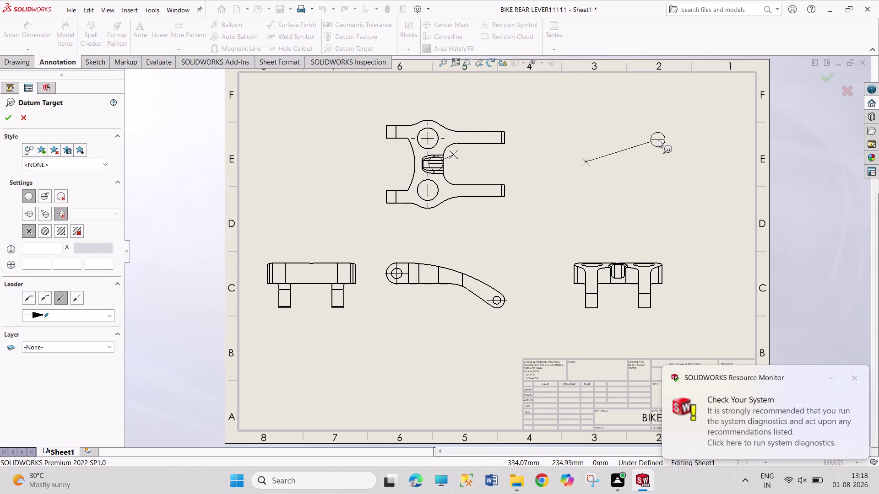
key(Escape)
key(ctrl+z)
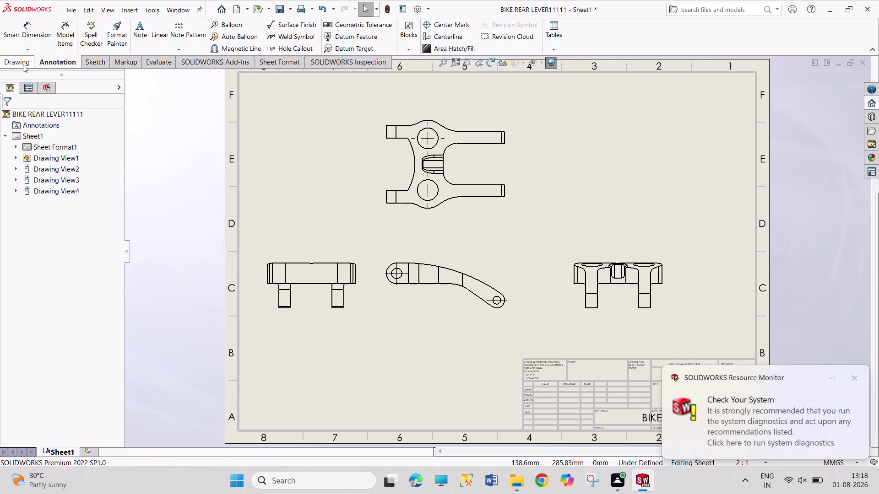
click(853, 379)
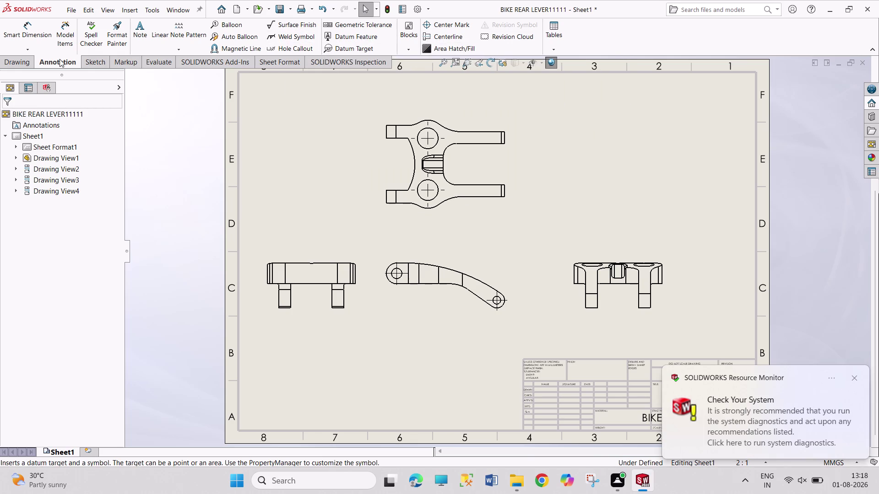
Circle the top view's central slot to create 4:1 Detail View A at the sheet's upper right.
click(14, 61)
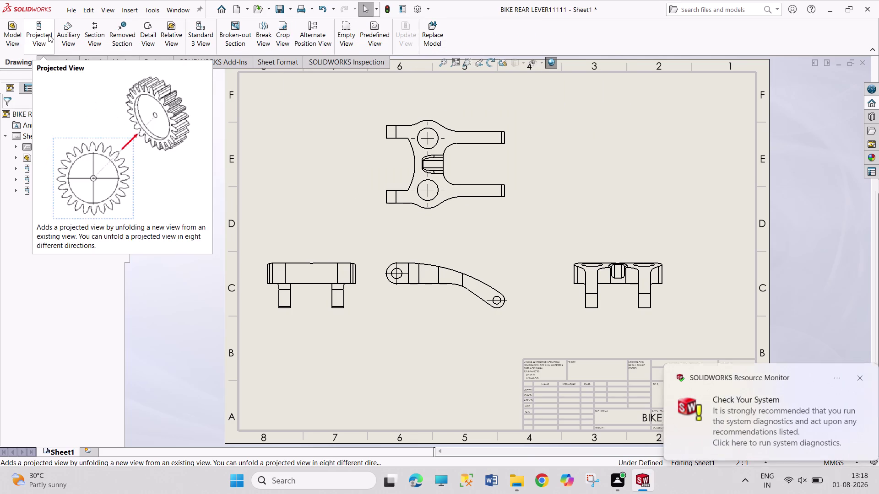
click(147, 36)
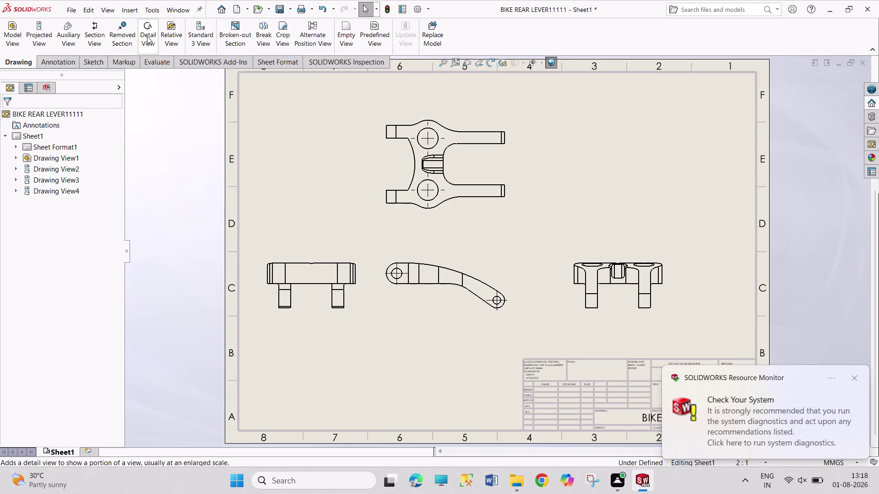
click(433, 164)
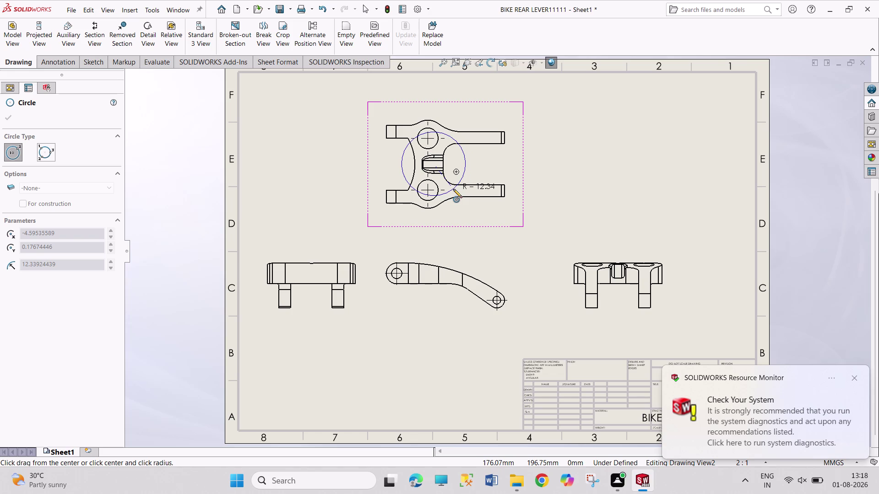
click(454, 190)
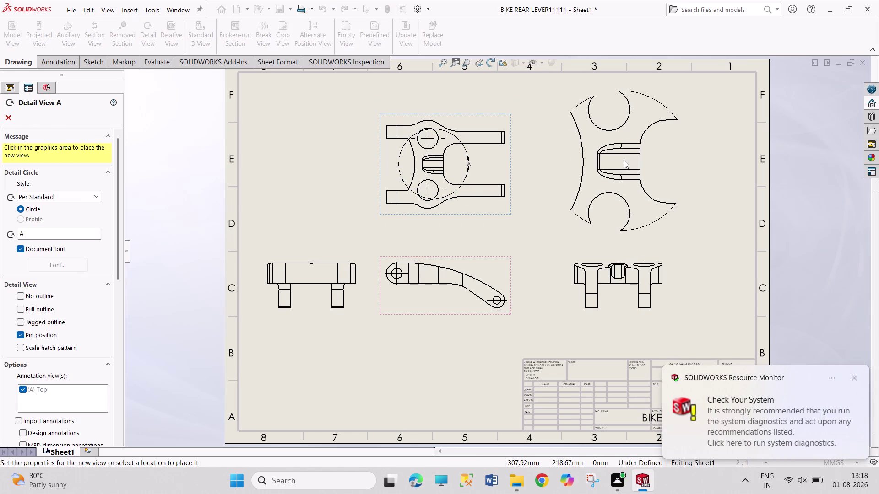
click(624, 161)
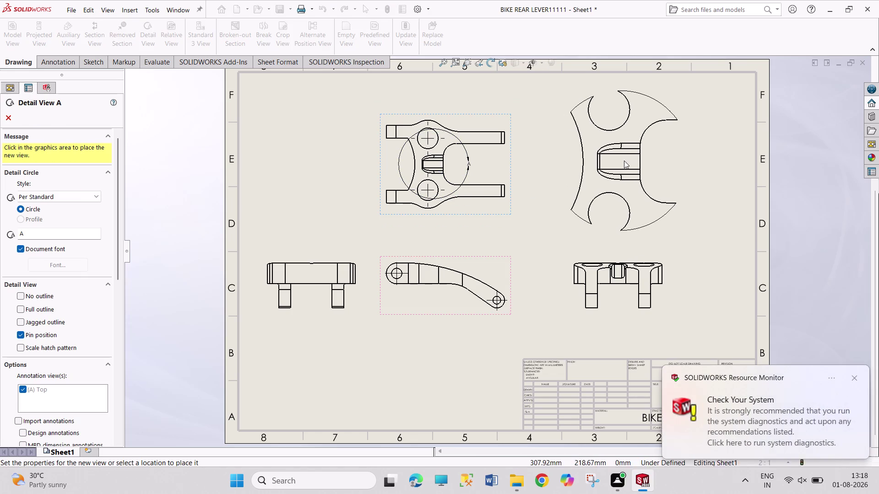
click(852, 377)
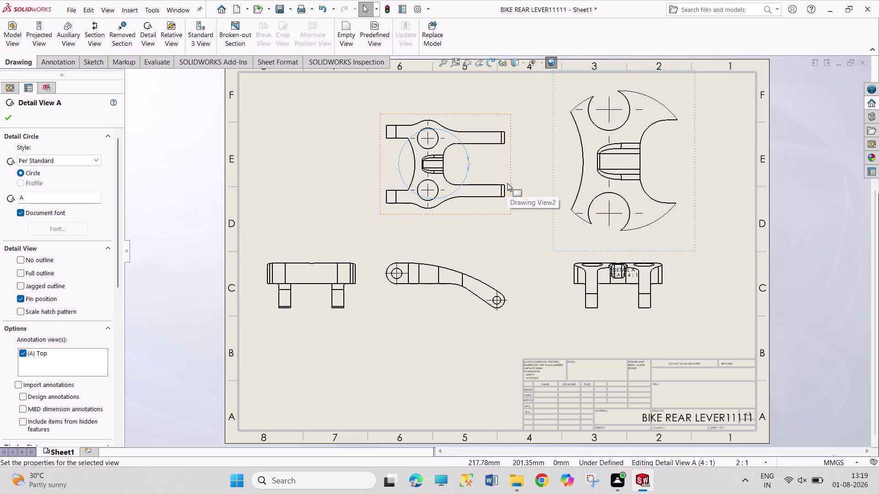
key(Escape)
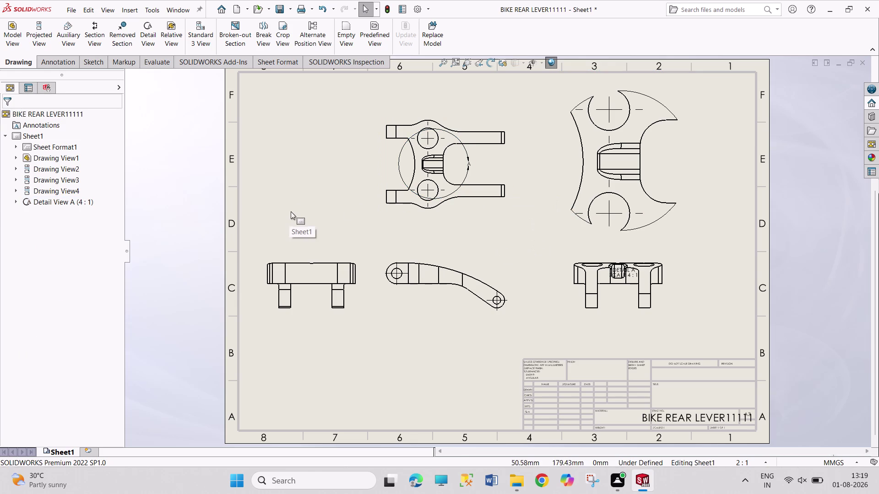
Shrink detail circle A tightly around the slot and dismiss the Resource Monitor notice.
drag(456, 191, 453, 186)
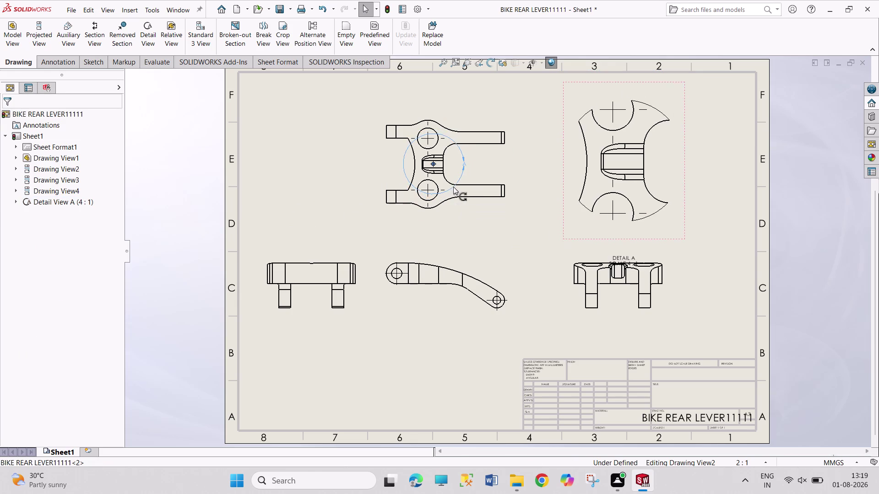
drag(453, 187, 450, 182)
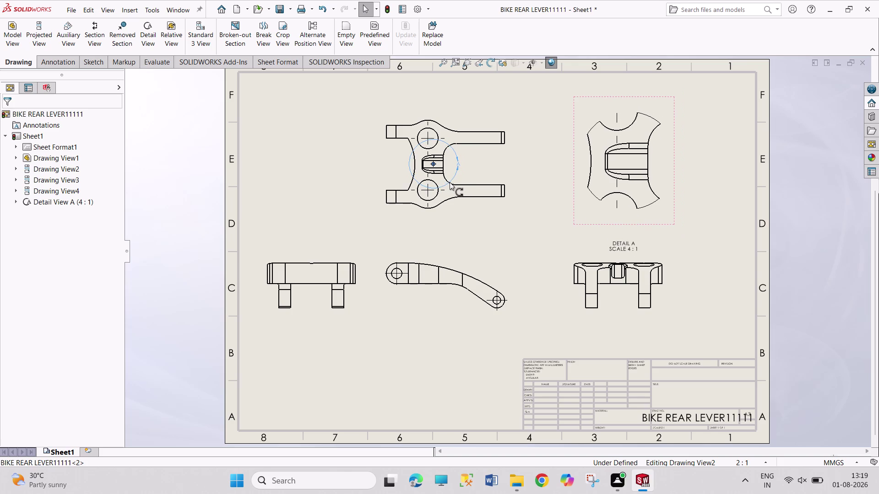
drag(449, 183, 450, 184)
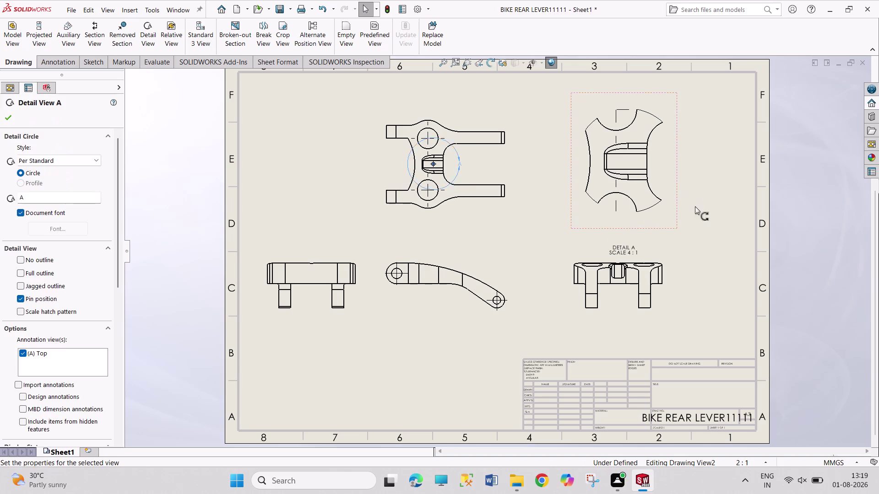
click(822, 175)
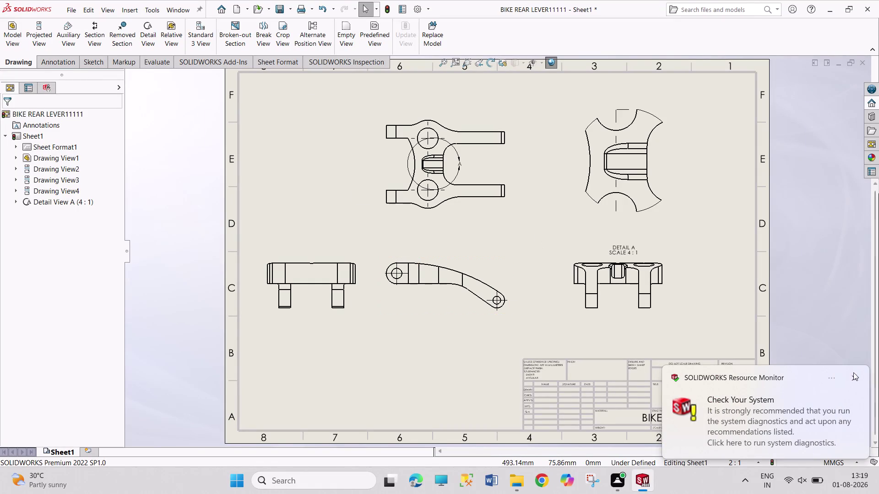
click(856, 380)
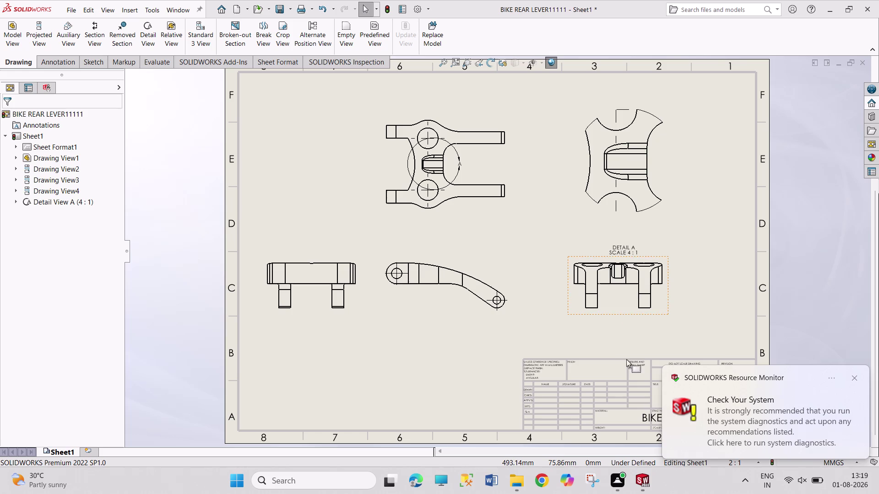
click(852, 380)
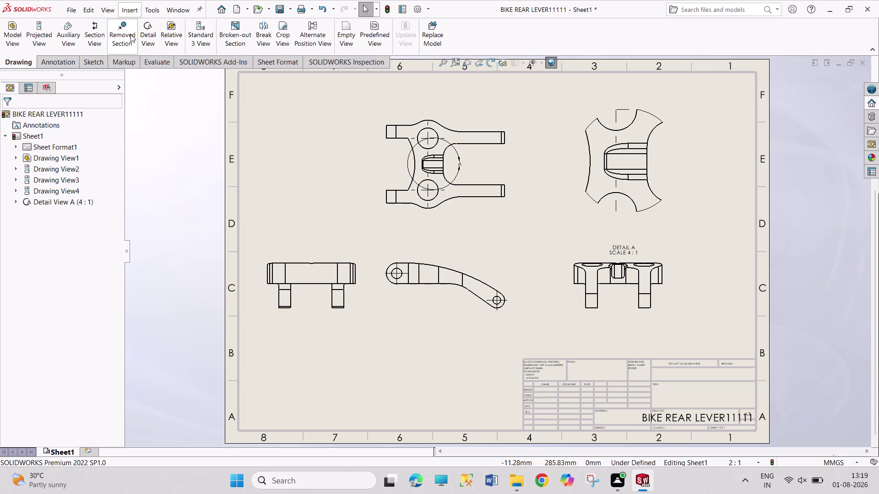
click(232, 39)
scroll(down, 3)
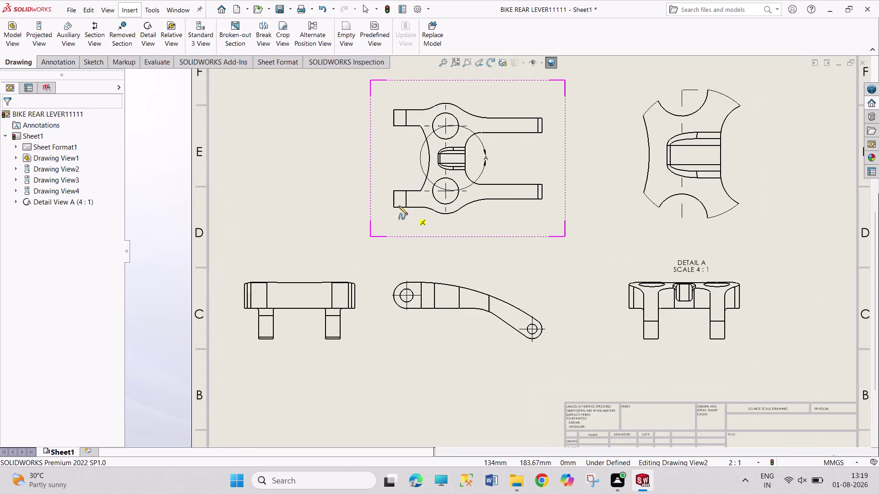
scroll(down, 3)
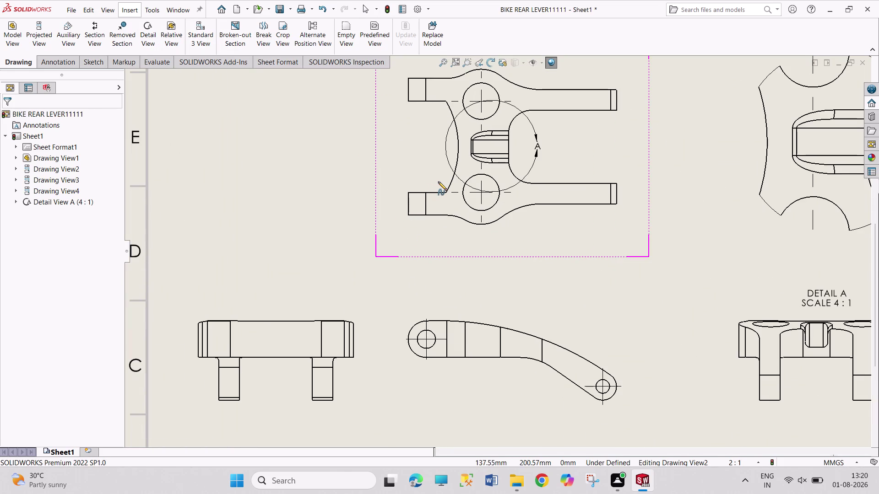
drag(436, 176, 438, 193)
drag(438, 192, 442, 229)
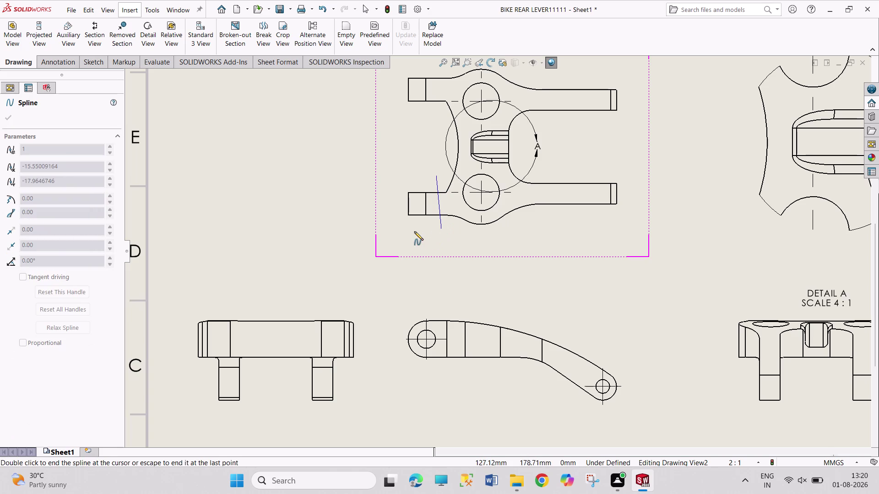
click(441, 230)
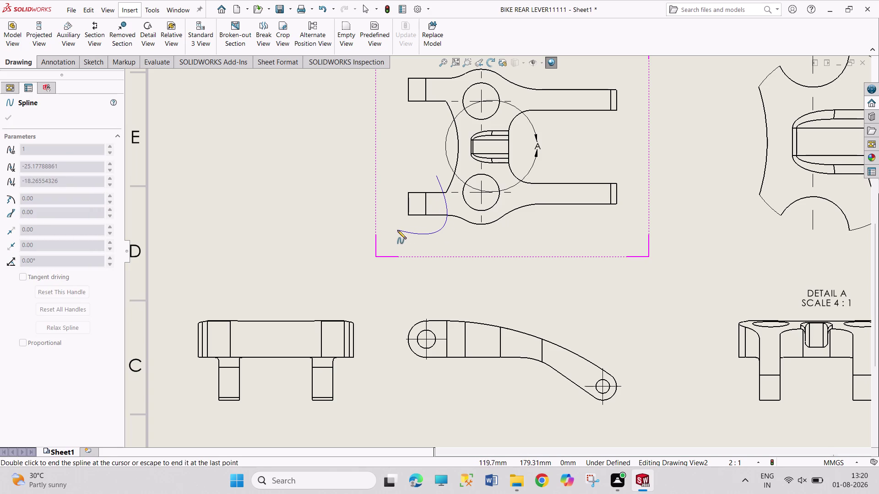
click(397, 230)
click(391, 181)
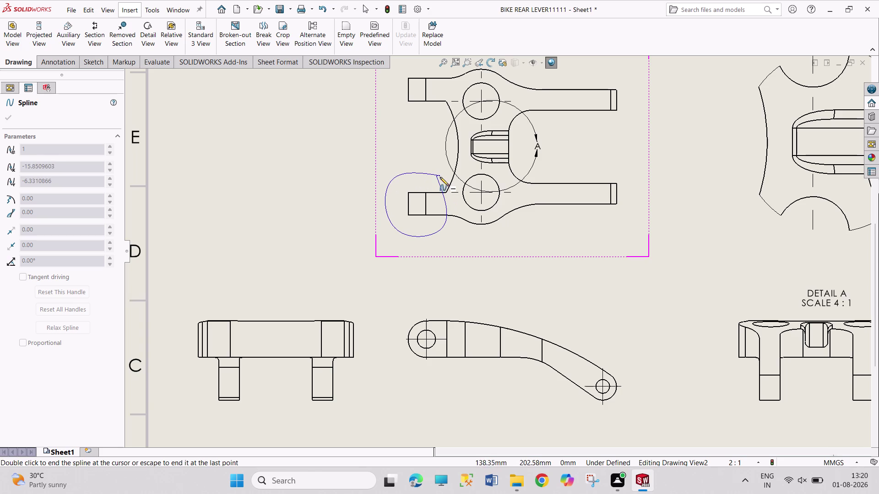
click(437, 178)
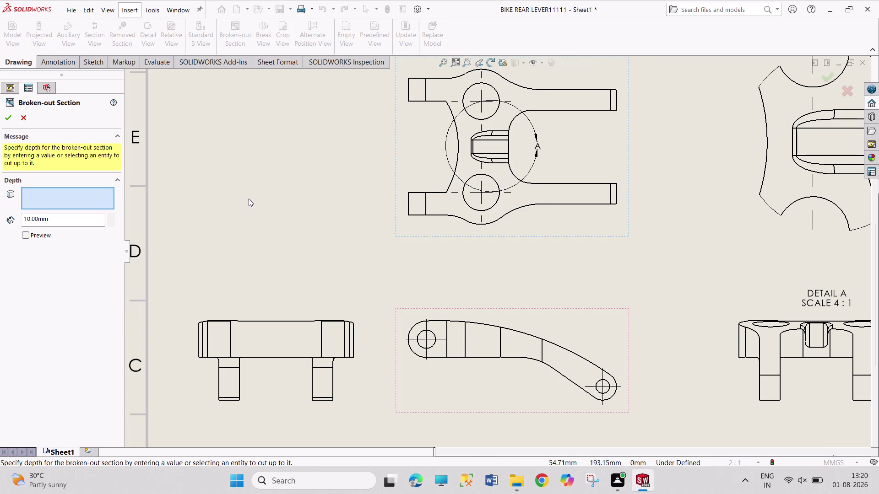
key(Return)
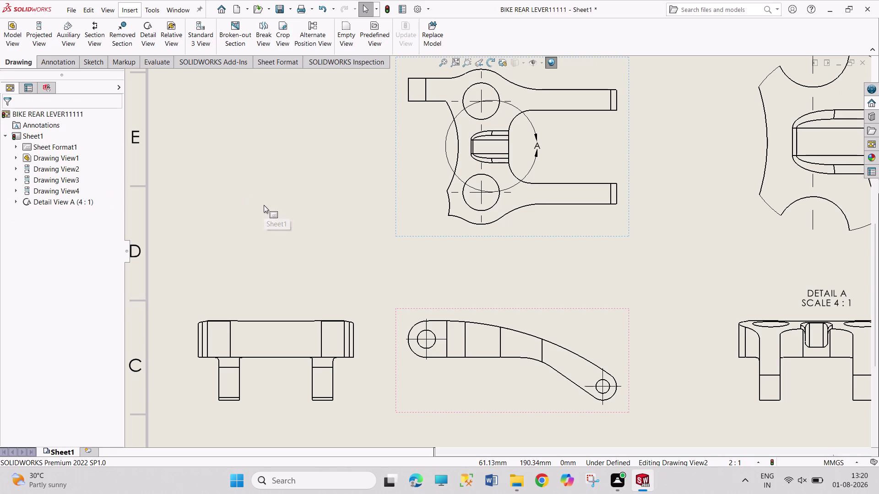
key(ctrl+z)
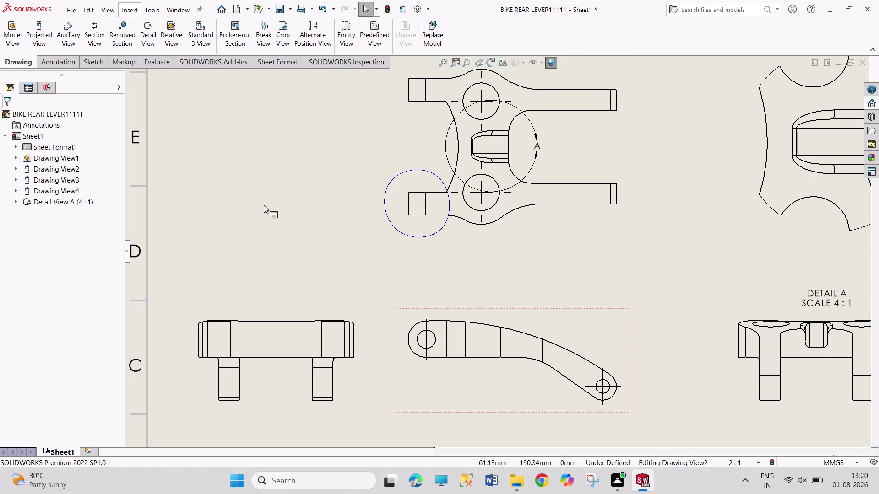
click(426, 183)
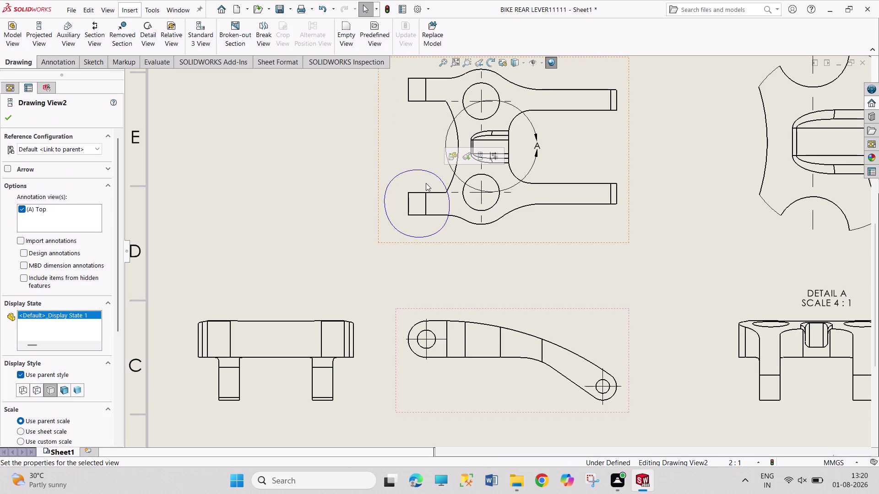
click(425, 183)
key(Return)
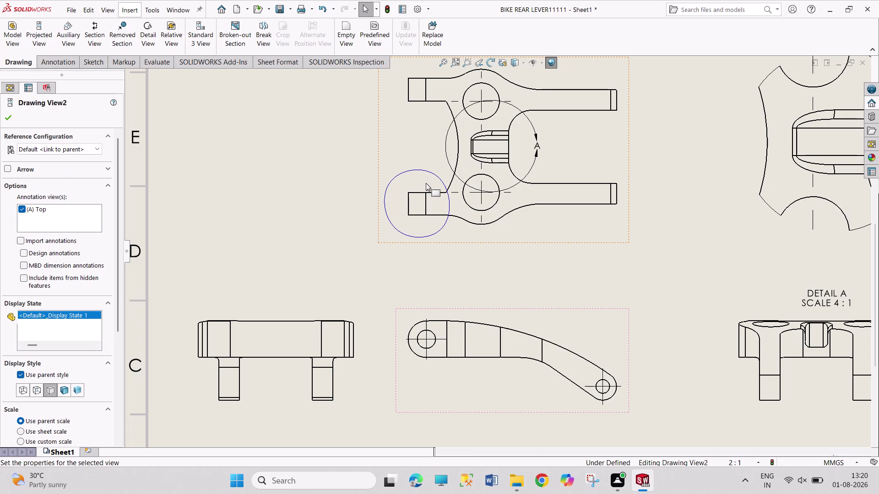
click(426, 172)
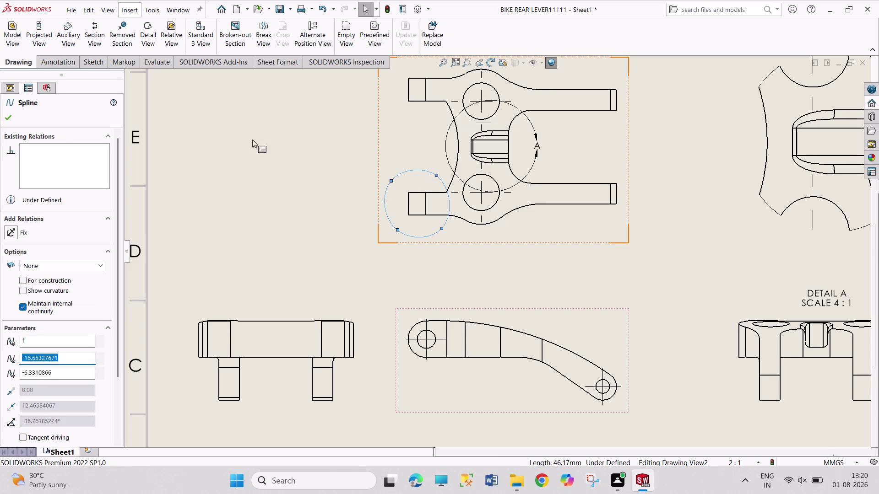
click(8, 116)
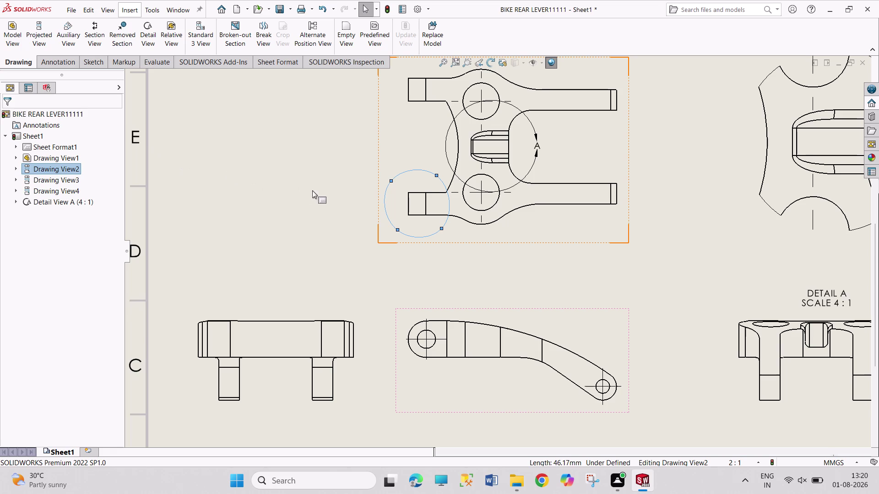
key(Return)
key(ctrl+z)
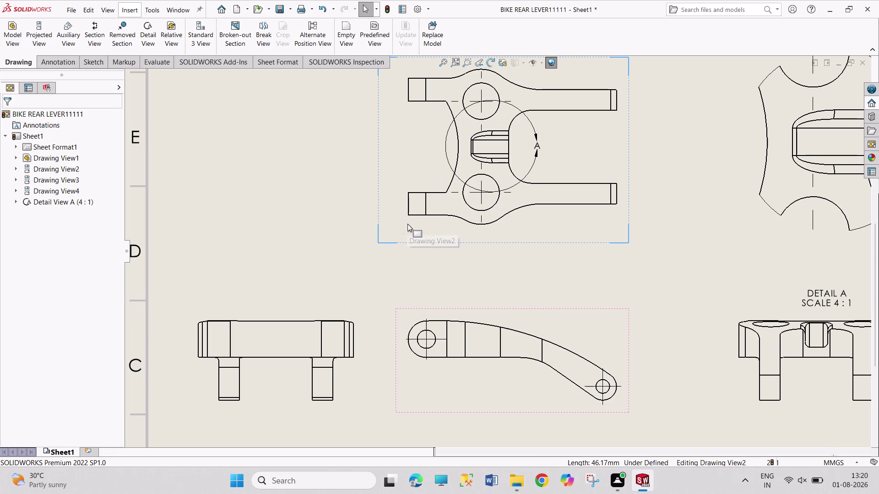
click(239, 38)
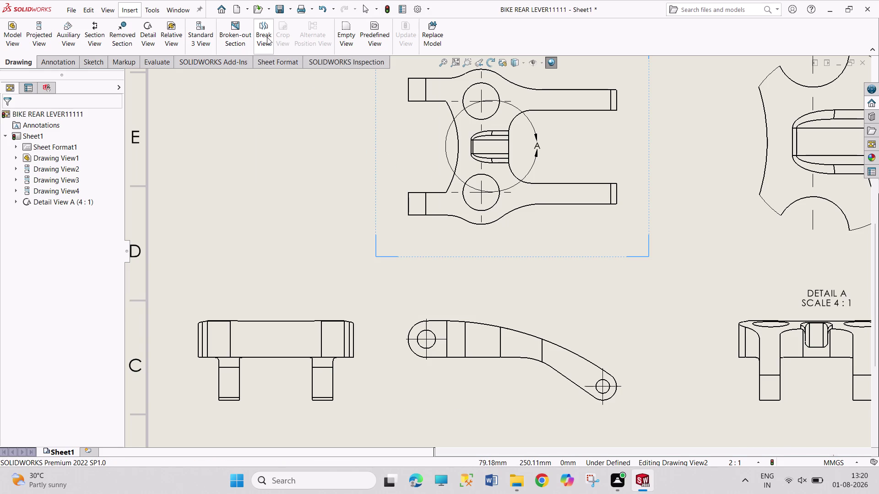
click(434, 183)
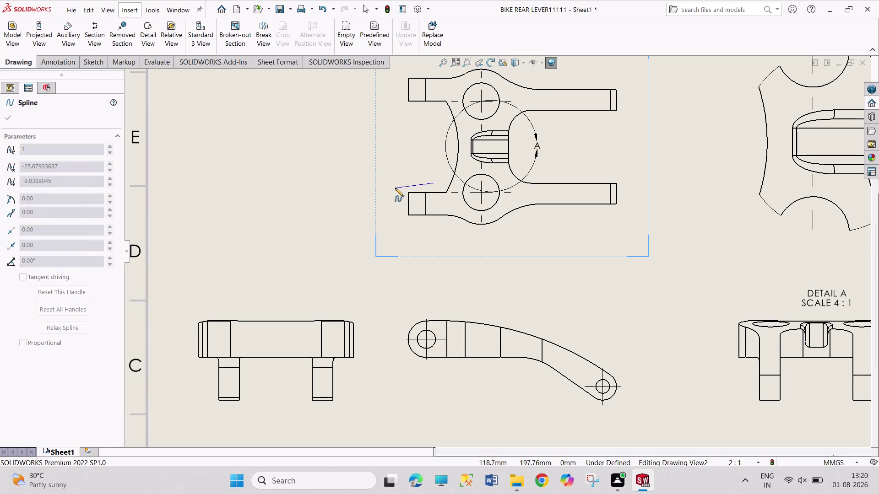
Sketch a closed outline around the top view's lower arm and preview the broken-out cut.
click(395, 188)
click(408, 226)
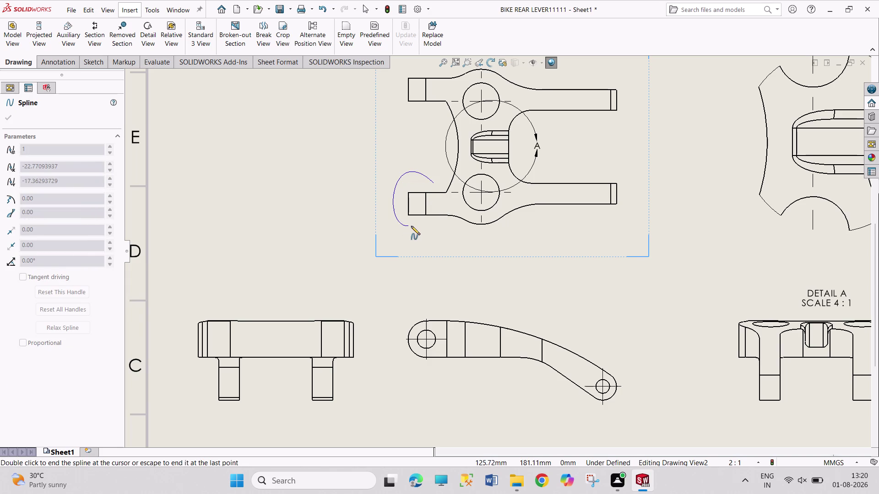
click(440, 221)
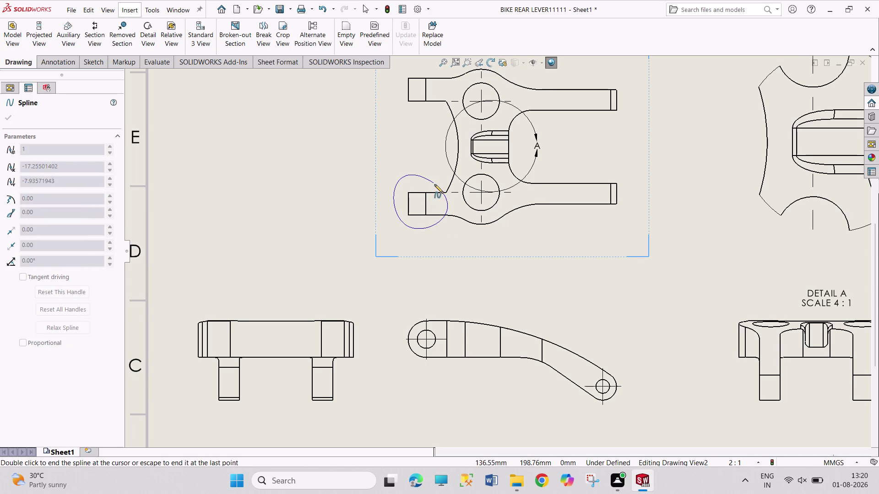
click(434, 184)
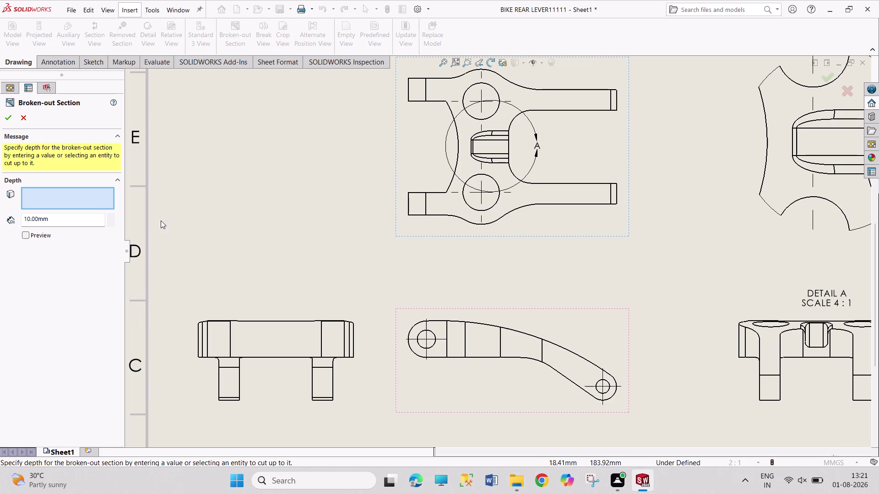
click(25, 238)
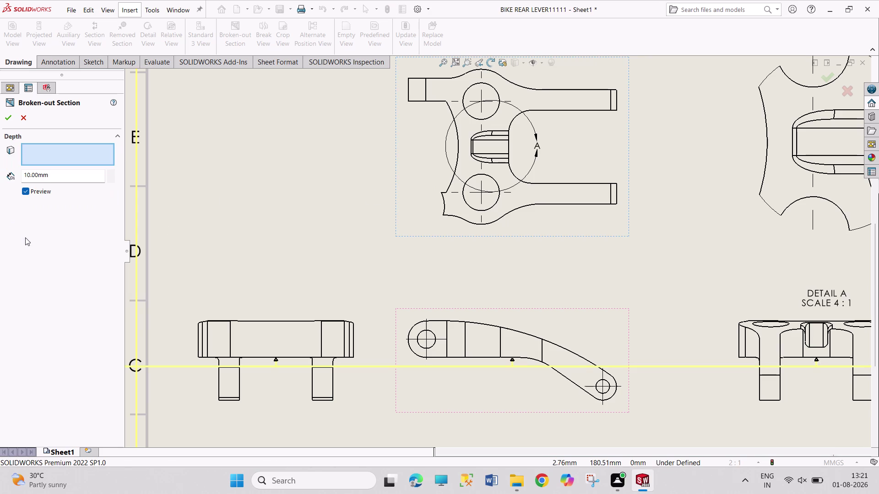
scroll(up, 3)
scroll(up, 3)
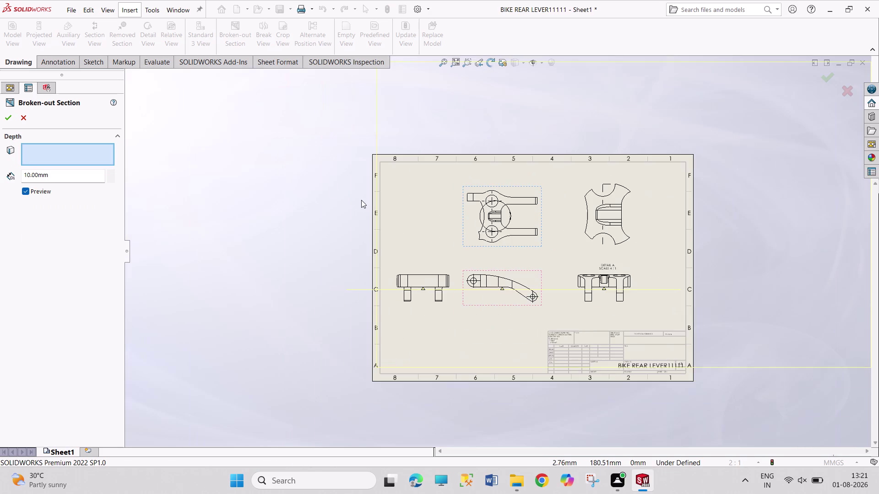
scroll(up, 3)
scroll(down, 3)
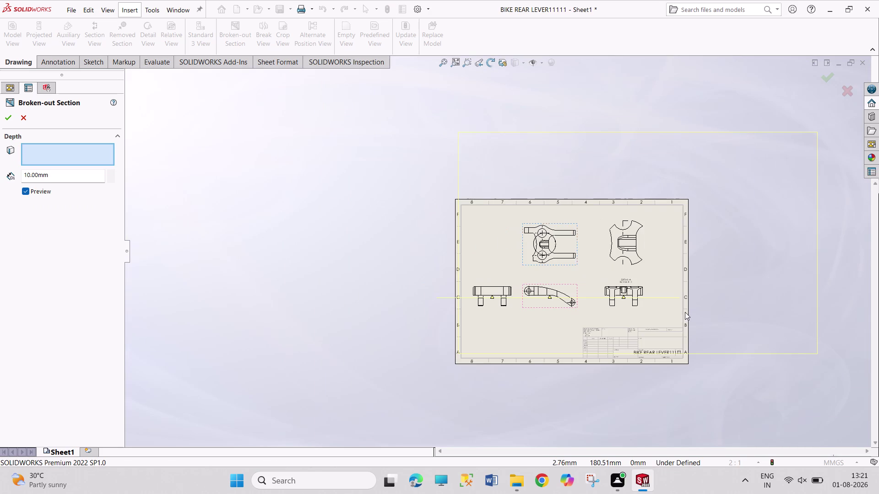
scroll(down, 3)
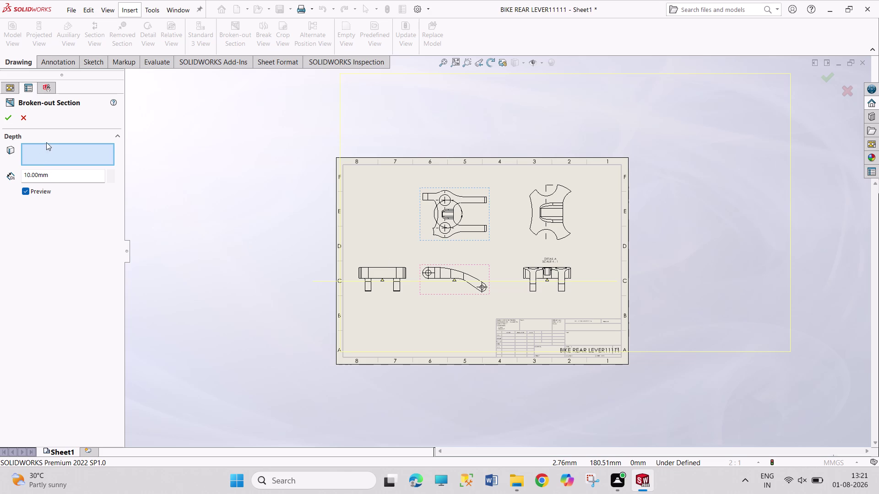
Cancel the broken-out section and undo the leftover sketched outline.
click(4, 119)
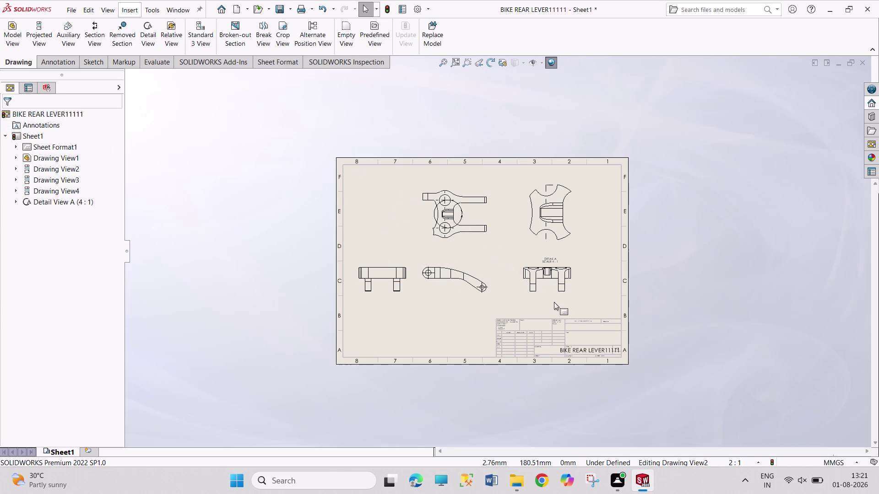
key(ctrl+z)
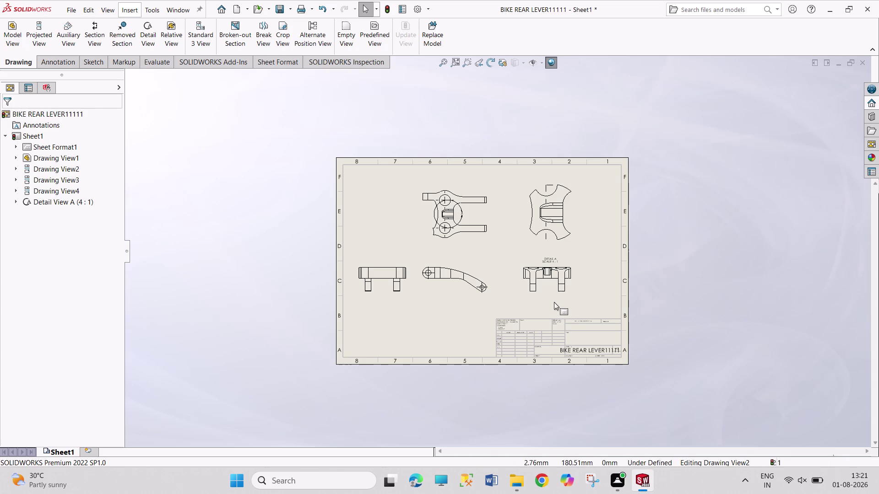
scroll(down, 3)
scroll(down, 3)
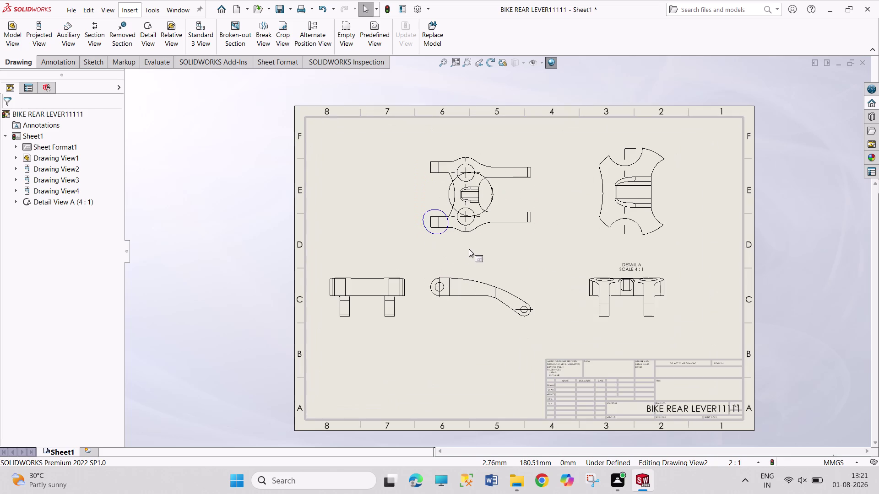
key(ctrl+z)
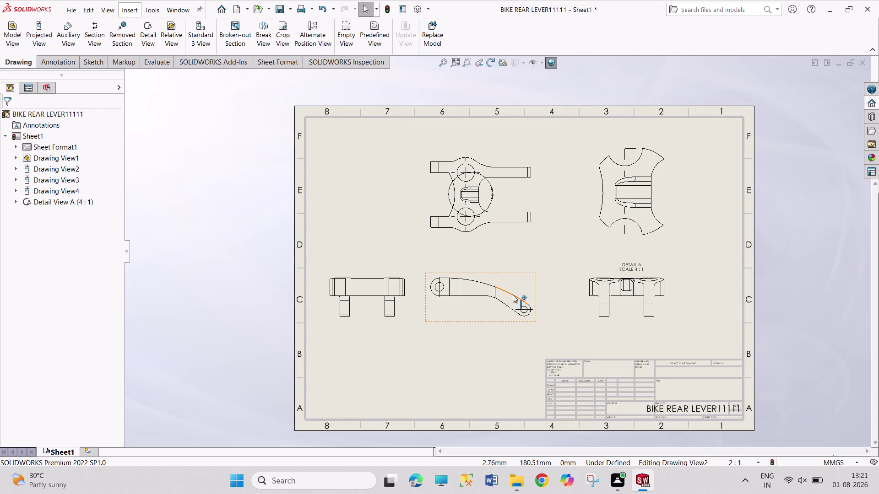
scroll(down, 3)
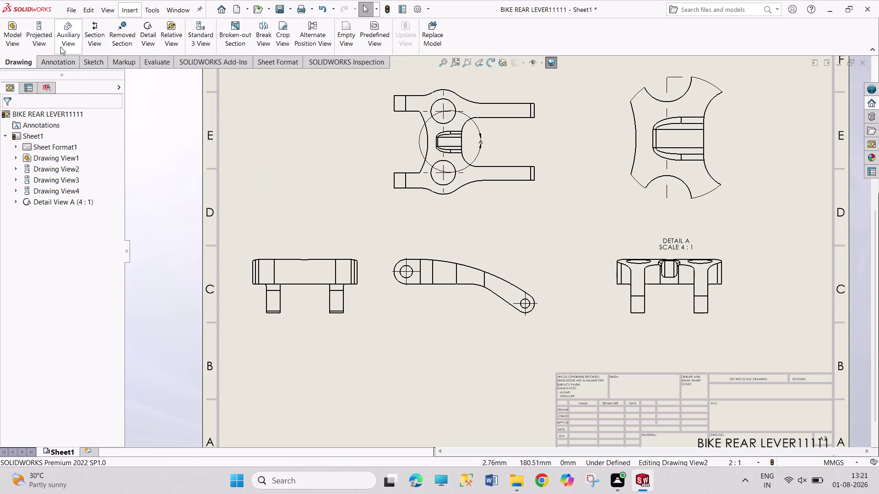
Place a note beneath the top view and type TOPVIEW.
click(57, 57)
click(31, 29)
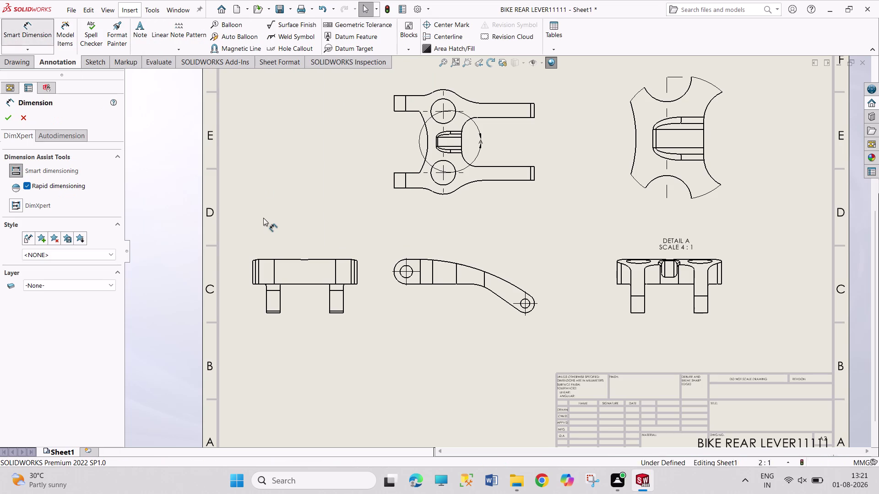
click(143, 35)
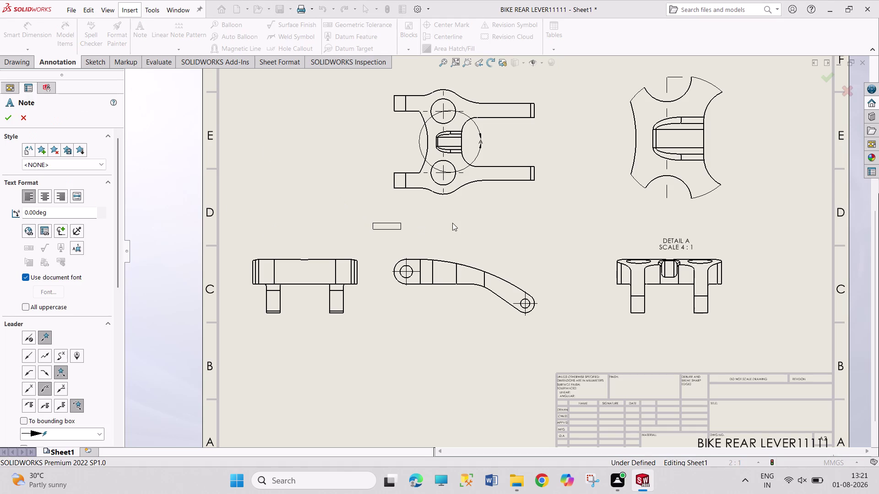
click(439, 209)
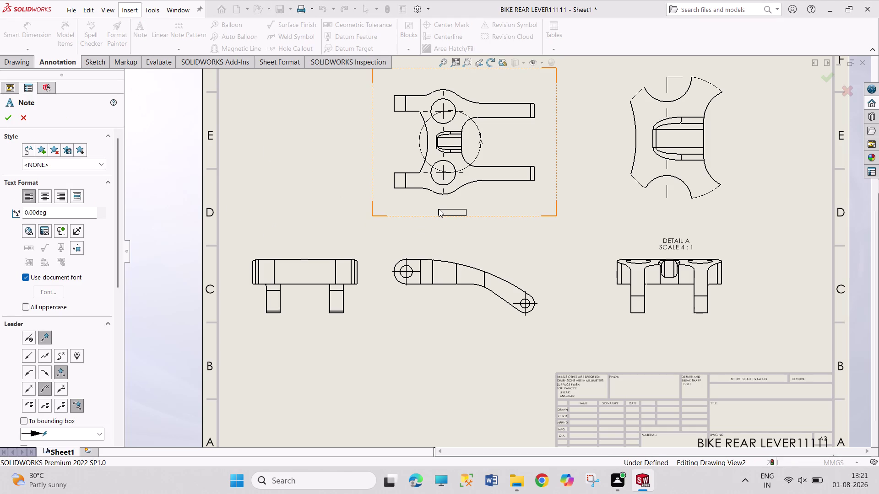
text(TOP)
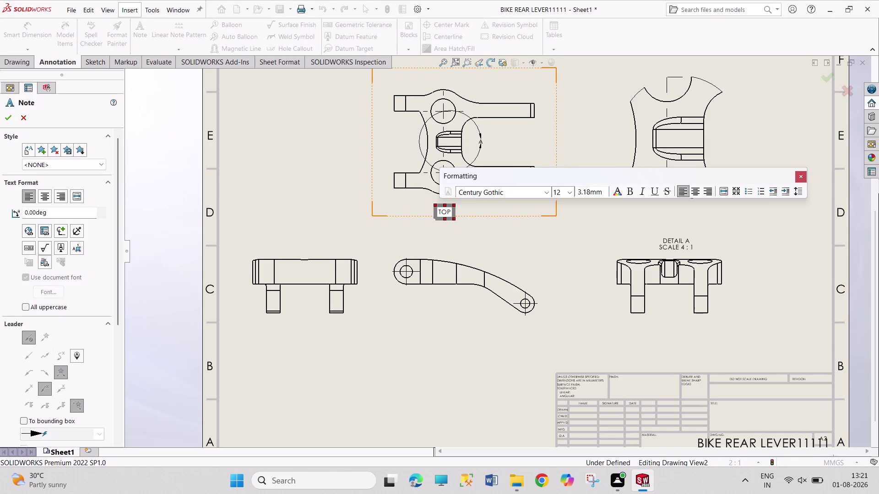
text(VI)
text(EW)
Insert the missing space so the note reads 'TOP VIEW', then place another note below the curved view.
key(Left)
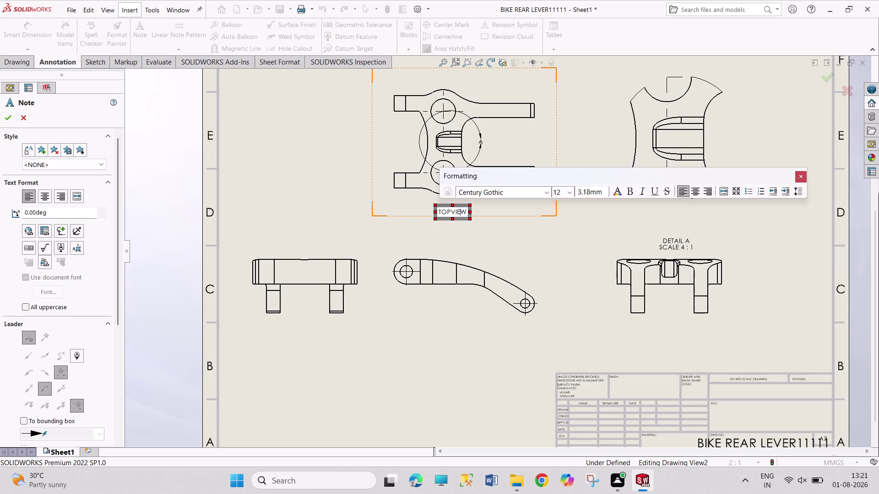
key(Left)
key(Left)
key(Left)
key(space)
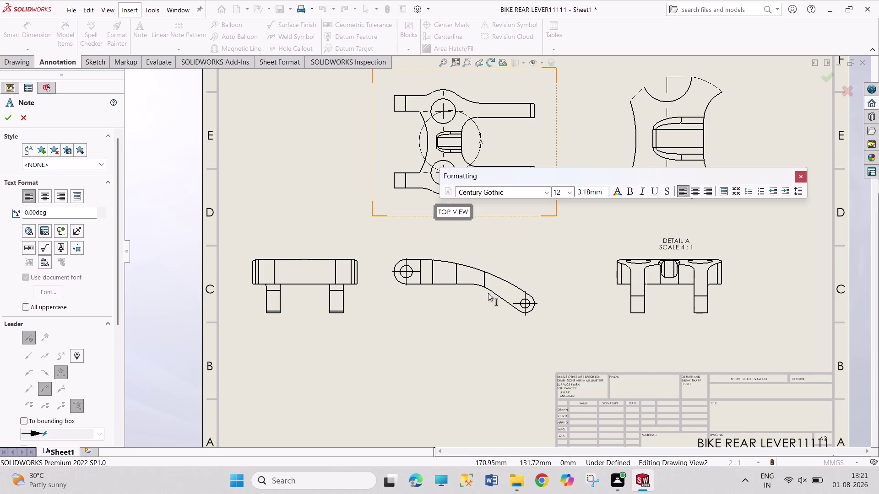
click(488, 358)
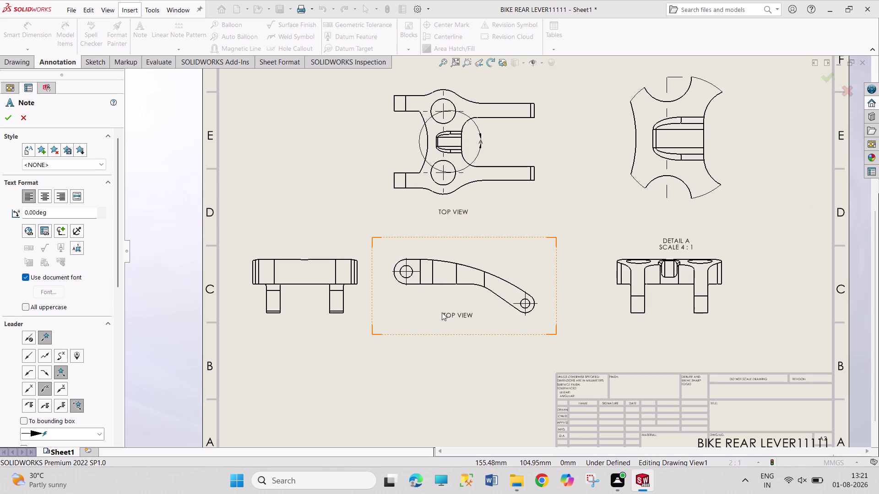
click(442, 312)
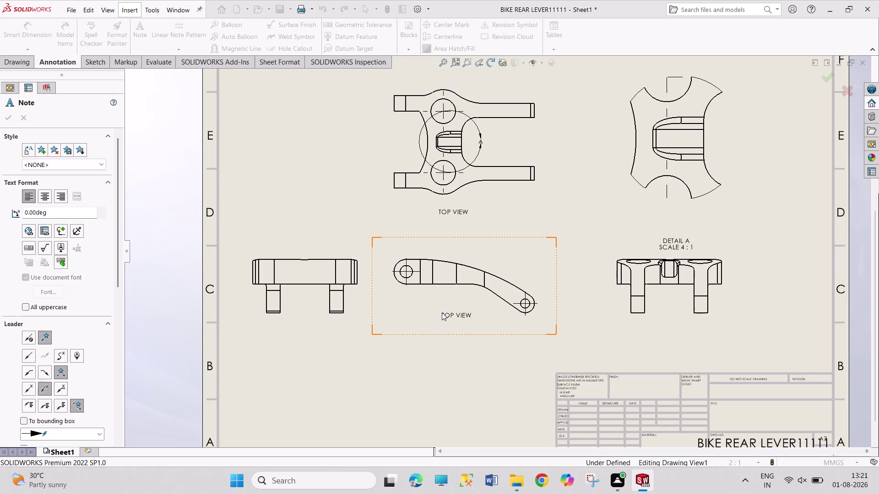
Type SIDE VIEW into the pending note, then leave note editing to discard it.
text(SI)
text(DE)
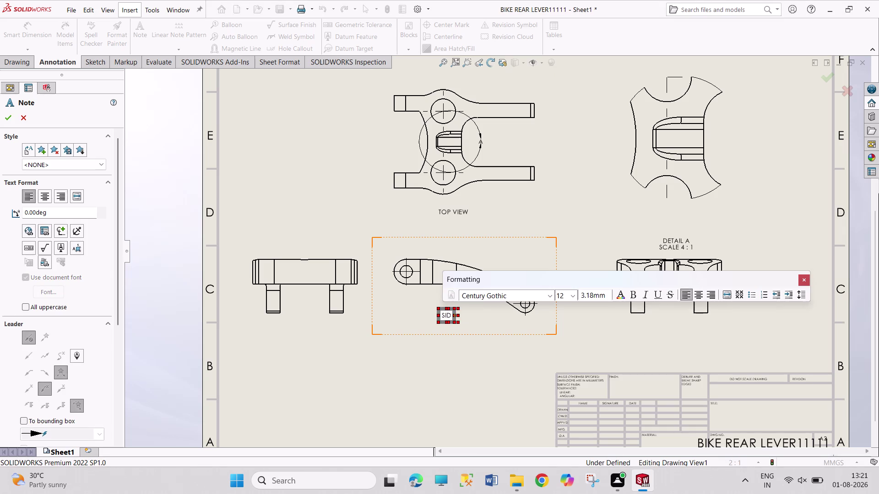
key(space)
text(VIEW)
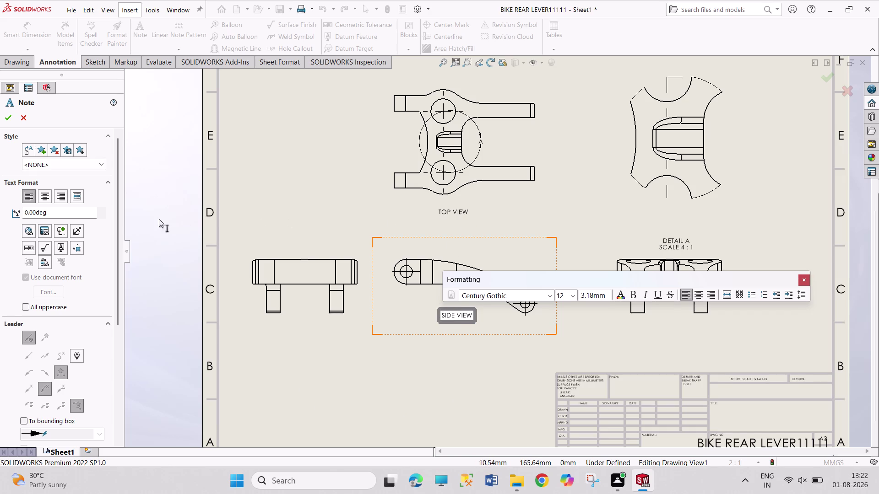
click(23, 118)
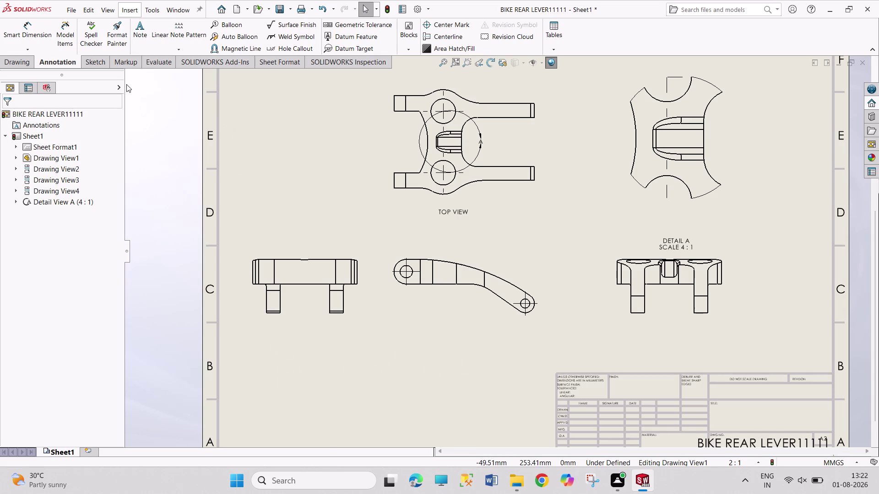
click(144, 31)
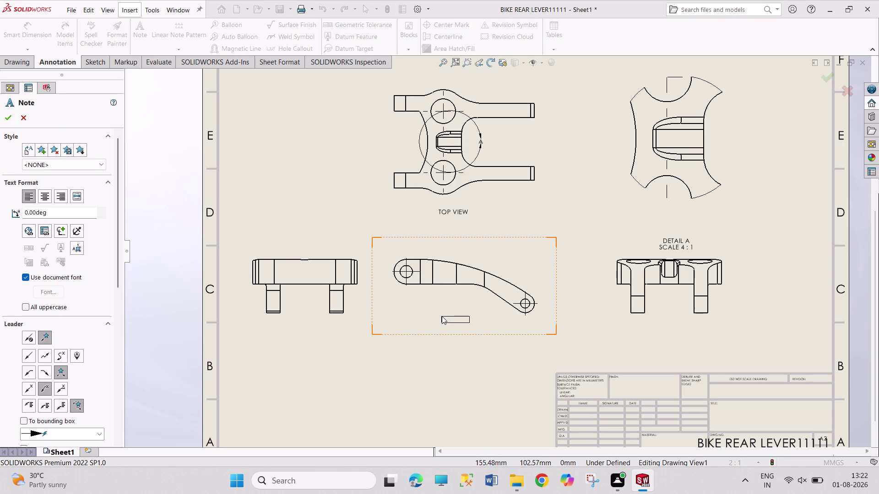
Add a 'SIDE VIEW' note beneath the curved lever view, correcting the typo.
click(442, 317)
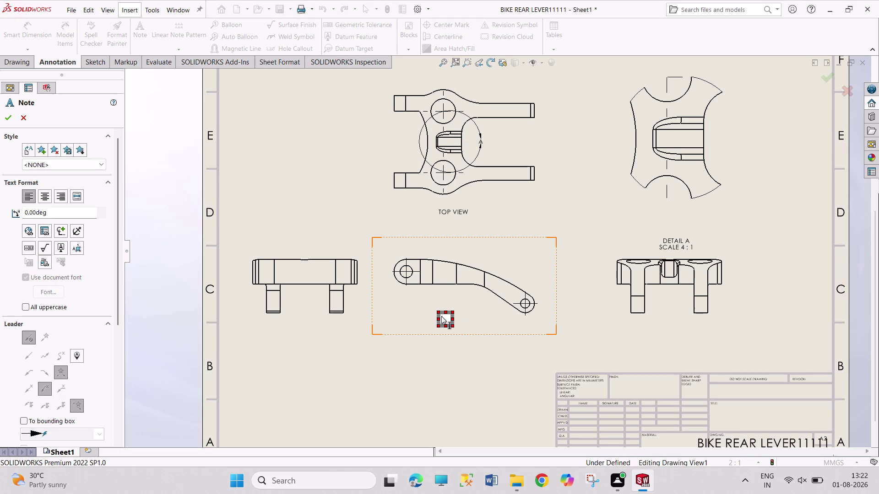
text(SI)
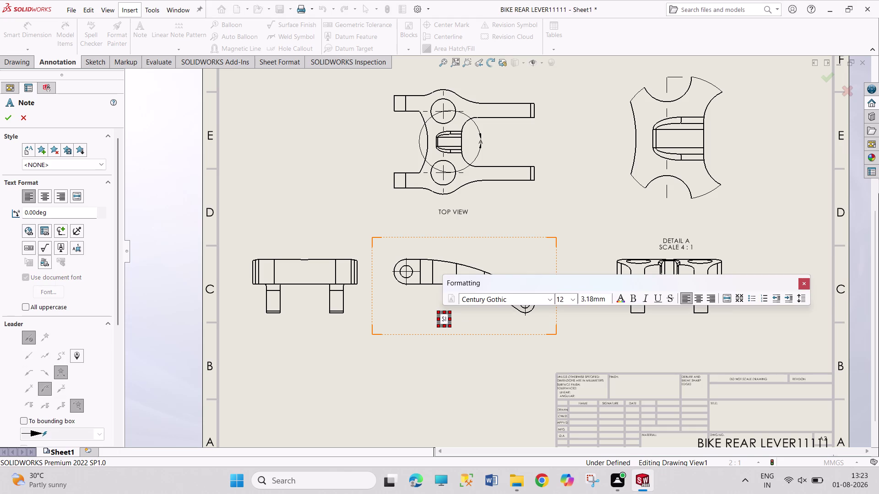
text(DEV)
key(BackSpace)
key(space)
text(VIE)
text(W)
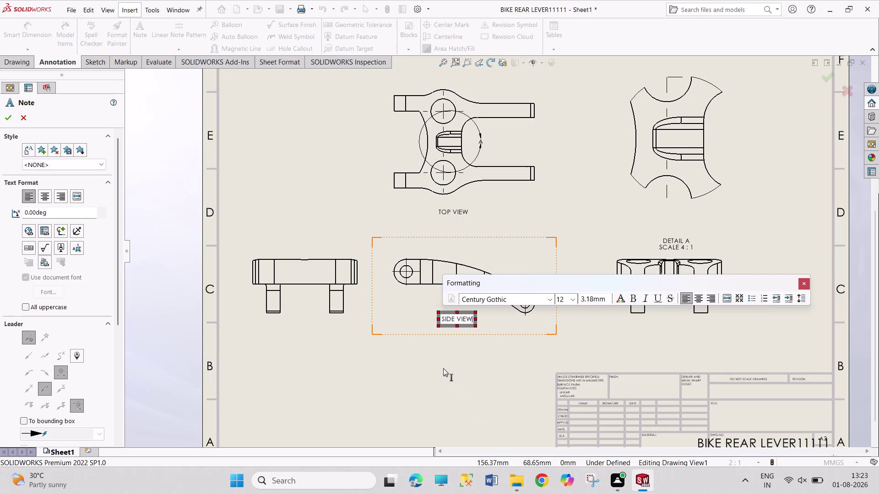
click(443, 368)
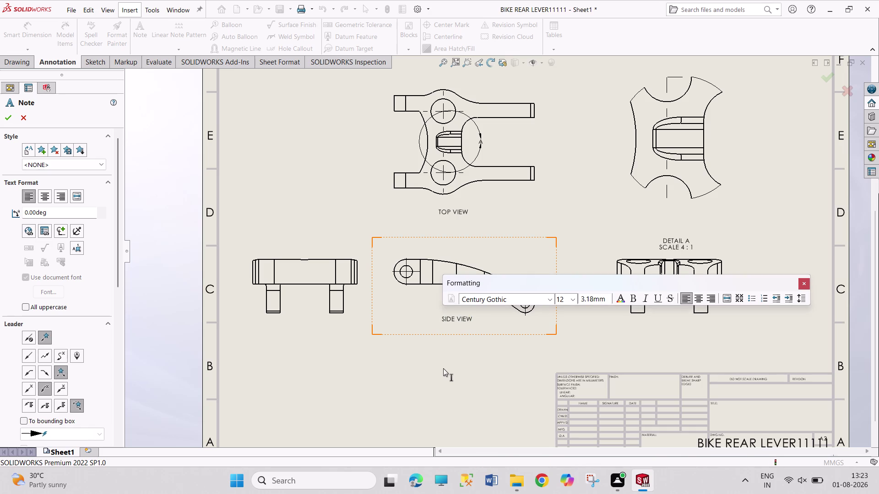